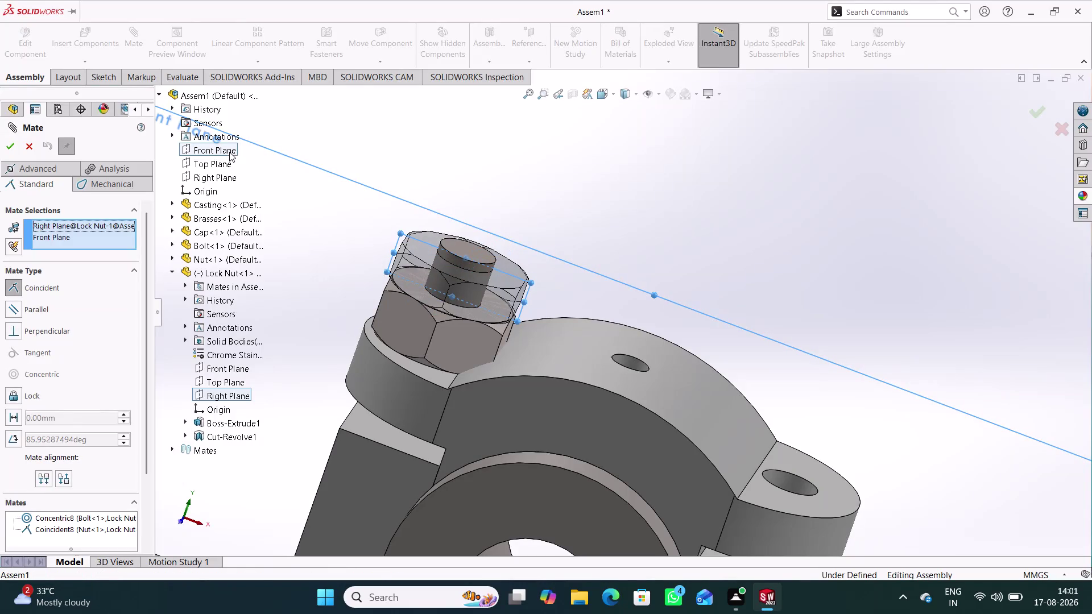
Mate the Lock Nut's Right Plane coincident with the assembly Front Plane and close Mate.
click(215, 138)
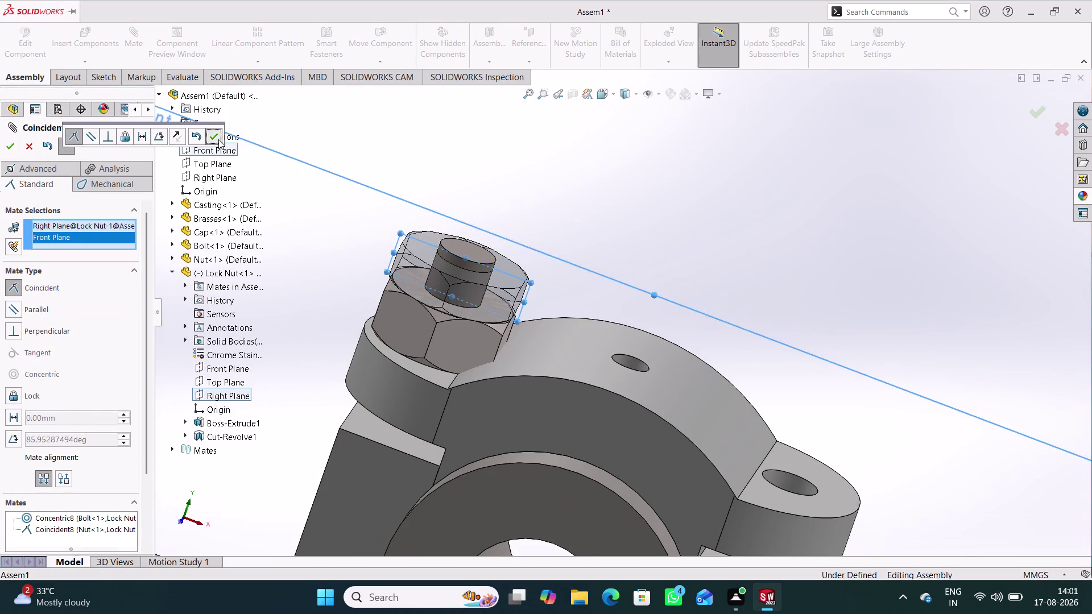
click(338, 246)
middle_drag(324, 269, 374, 223)
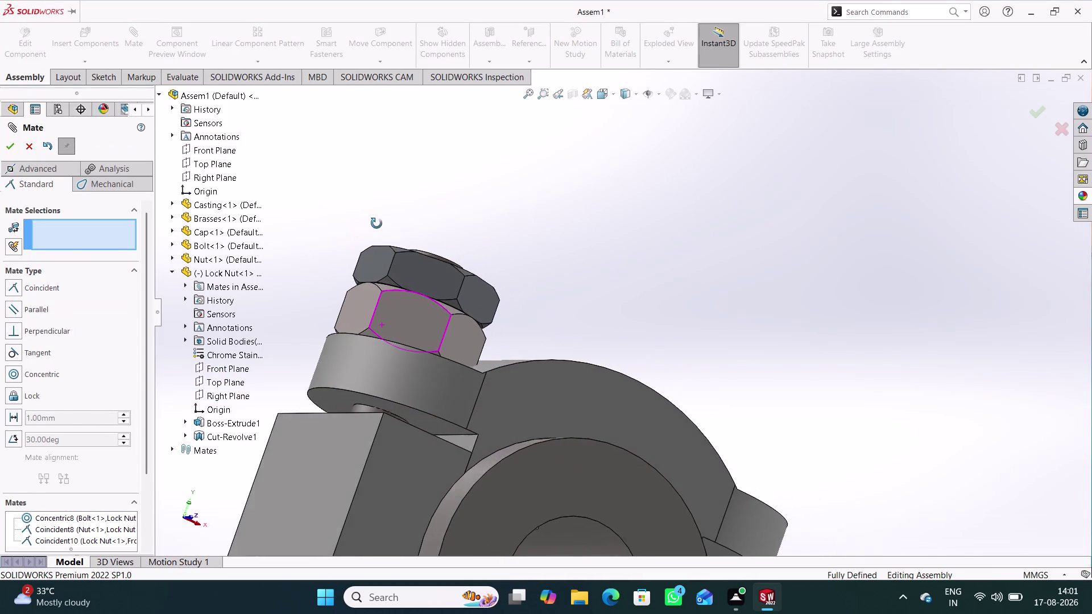
middle_drag(374, 223, 313, 279)
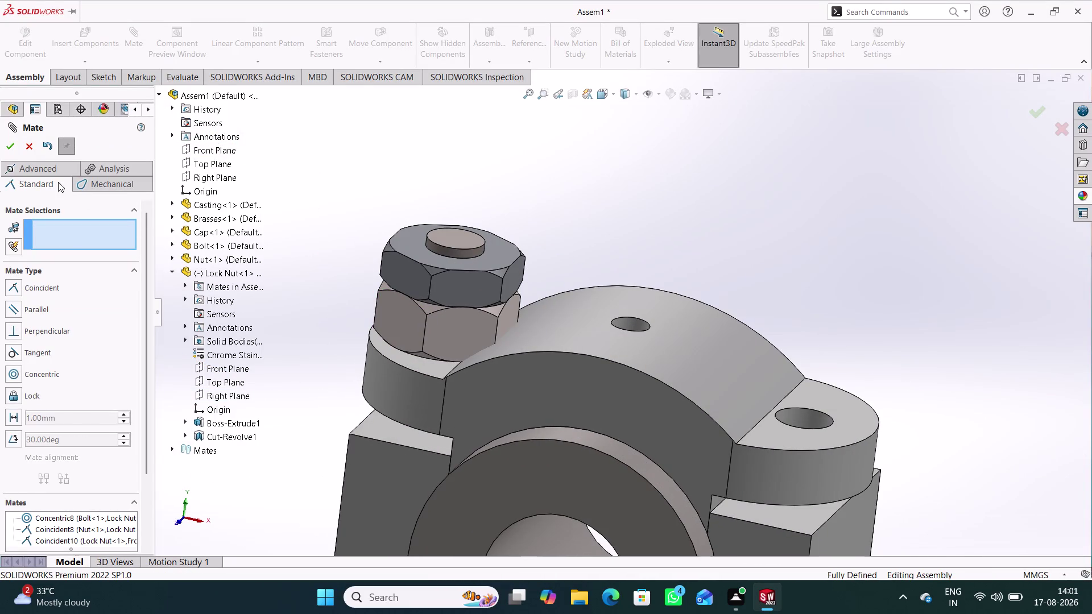
click(27, 149)
click(248, 305)
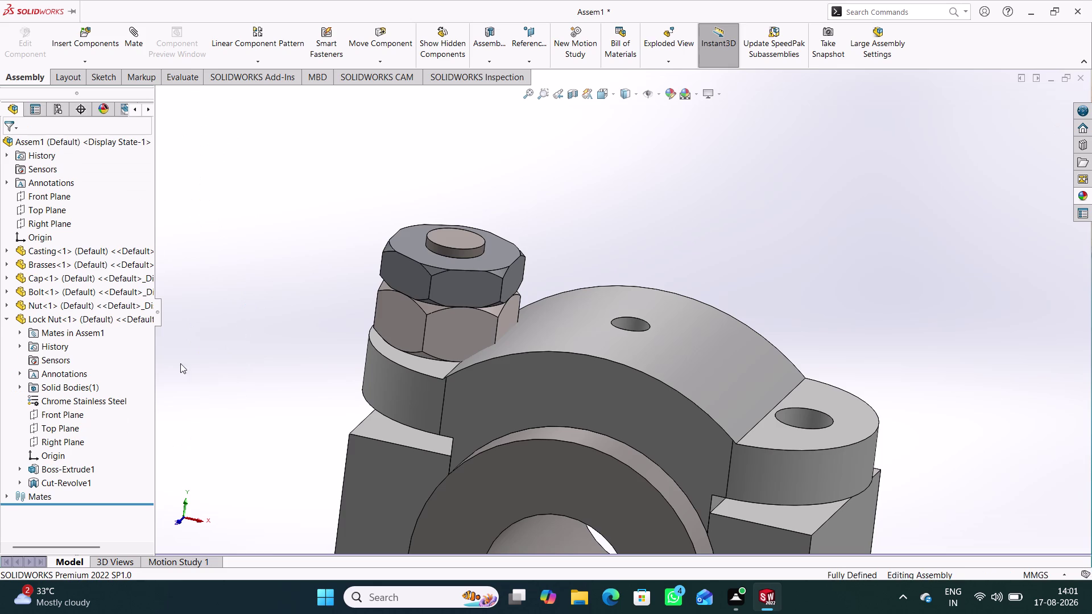
Collapse the Lock Nut component's contents in the design tree.
click(1, 314)
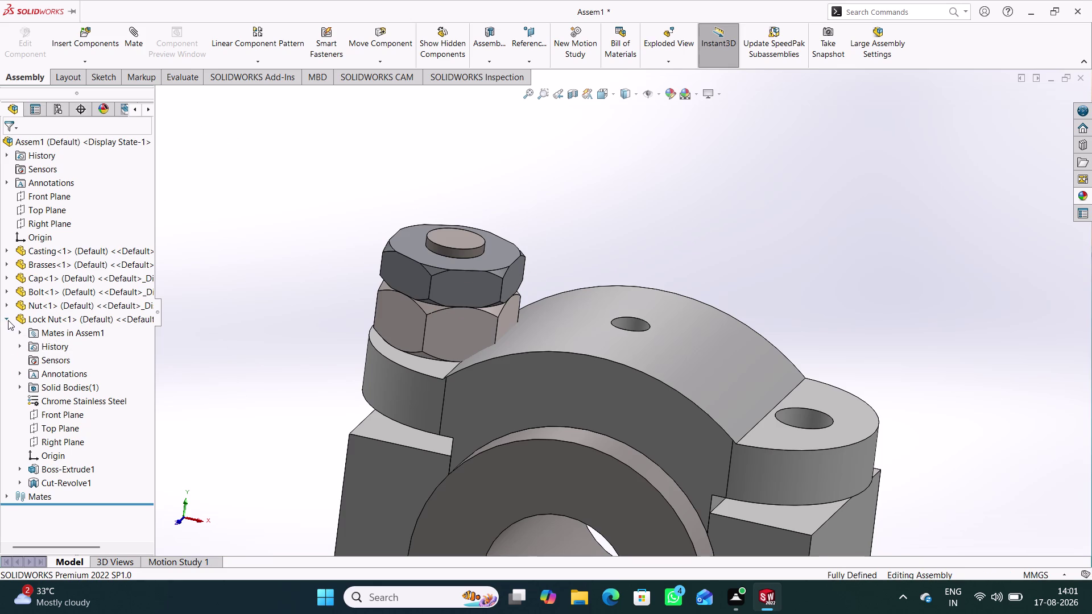
click(8, 320)
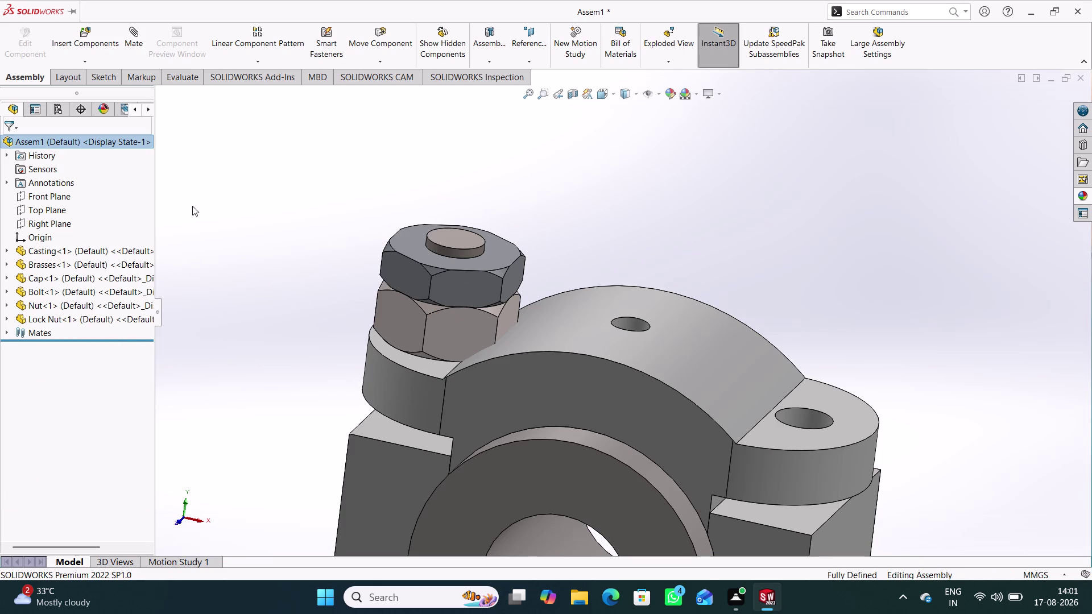
click(315, 133)
scroll(up, 3)
scroll(up, 3)
scroll(down, 3)
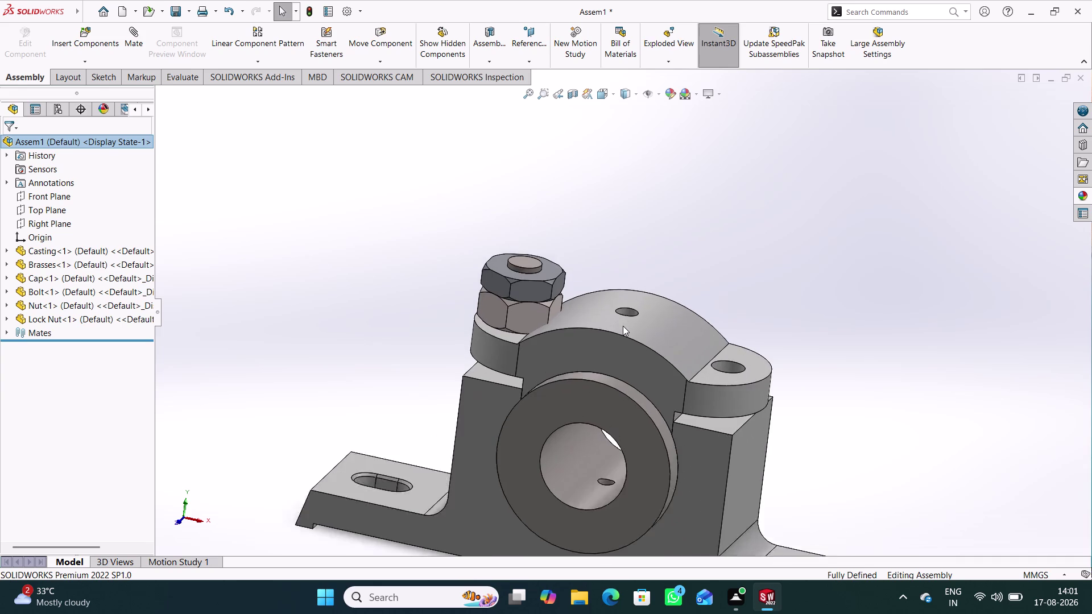
scroll(down, 3)
Briefly start and exit Move Component, then launch Mirror Components.
click(383, 33)
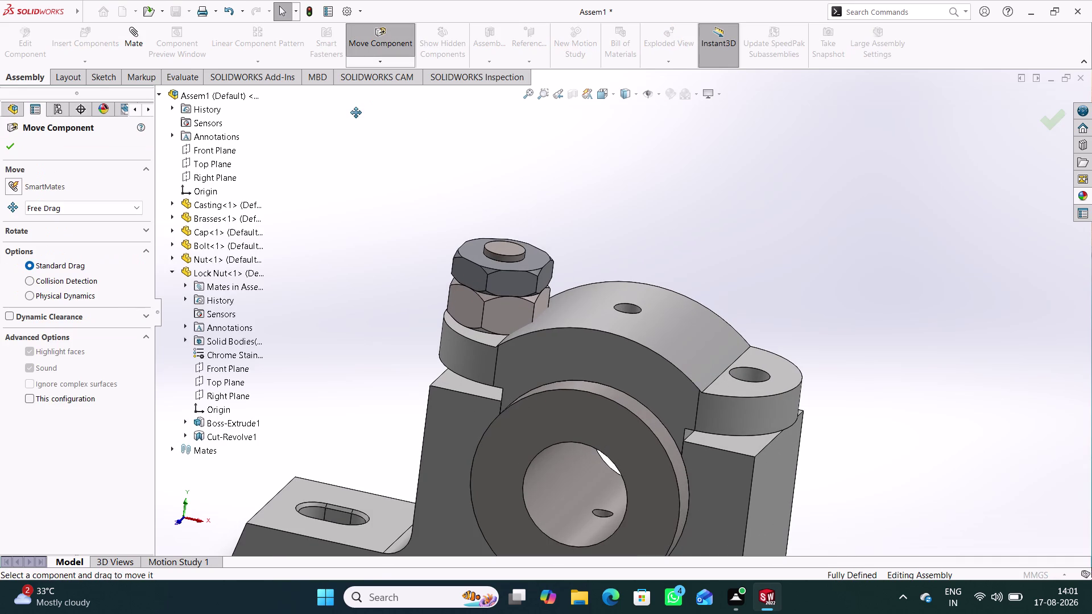
click(12, 149)
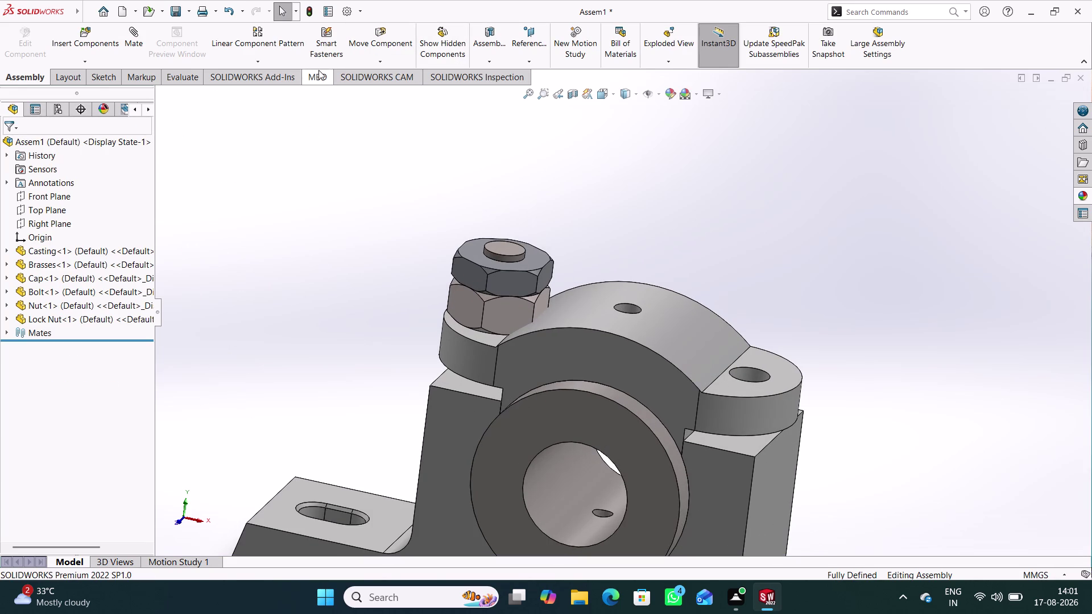
click(268, 63)
click(251, 162)
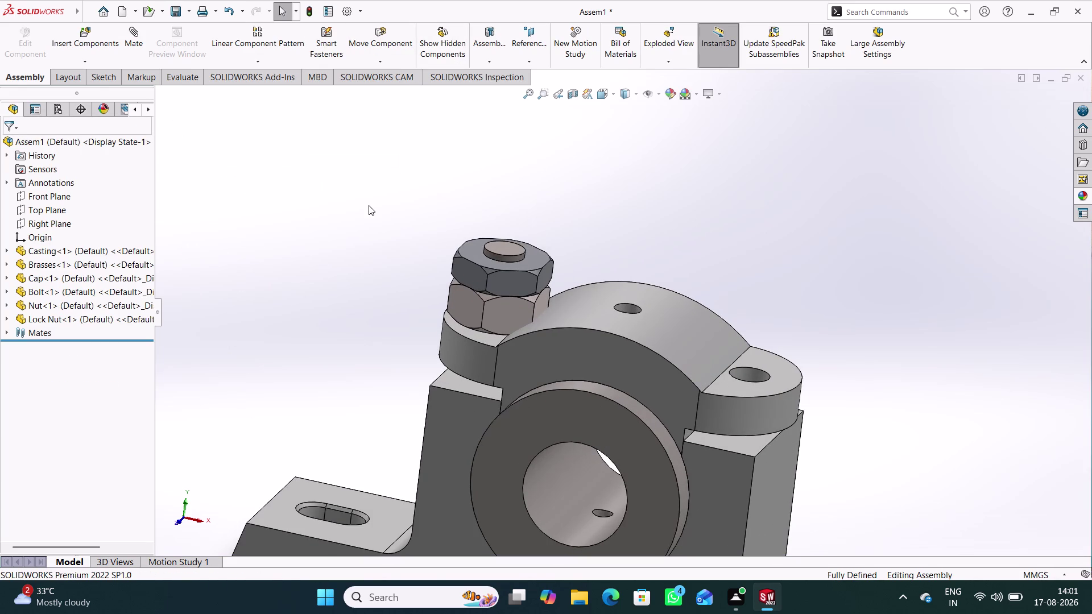
scroll(up, 3)
scroll(down, 3)
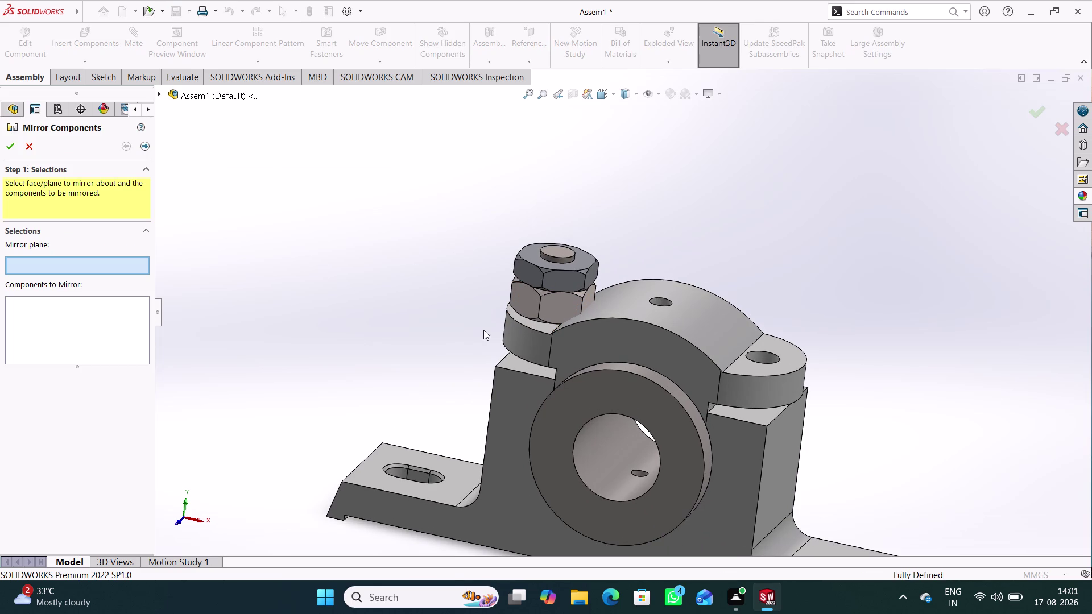
Mirror the Lock Nut, Nut and Bolt about the assembly Right Plane.
click(156, 91)
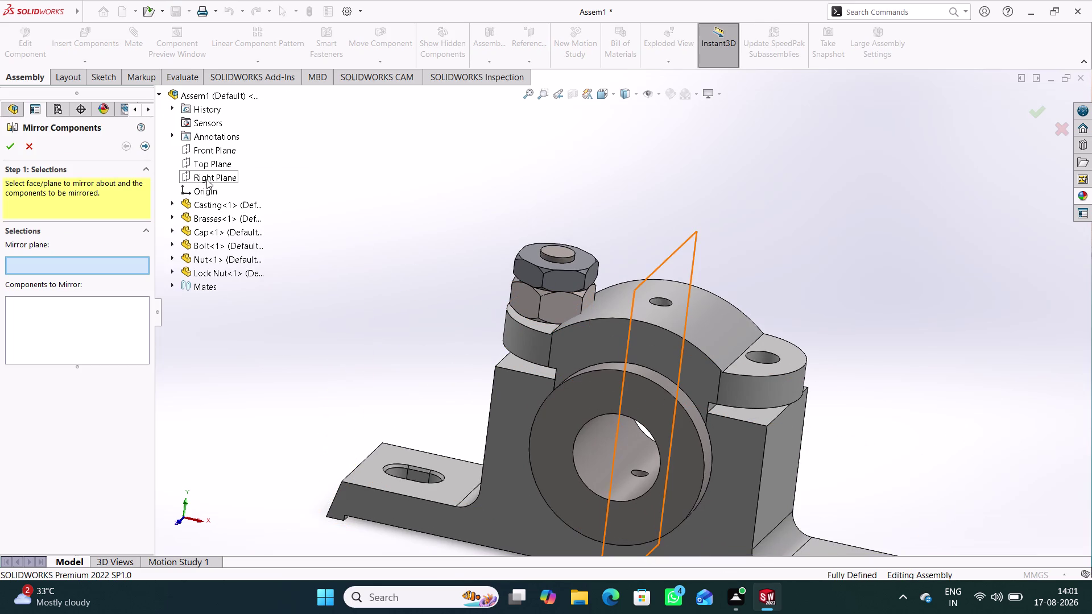
click(207, 177)
click(65, 350)
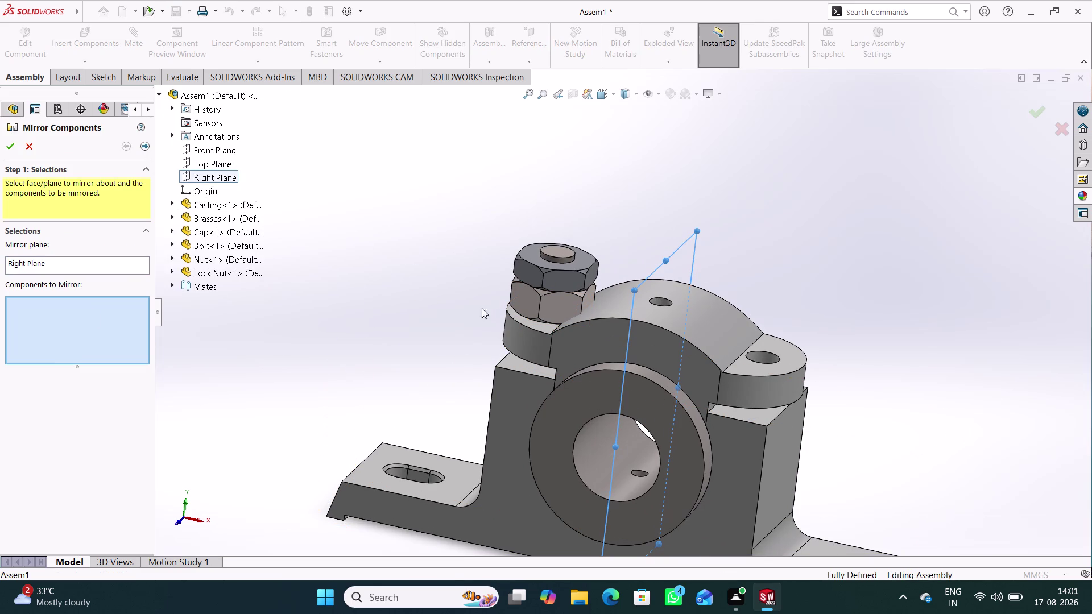
click(556, 278)
click(545, 305)
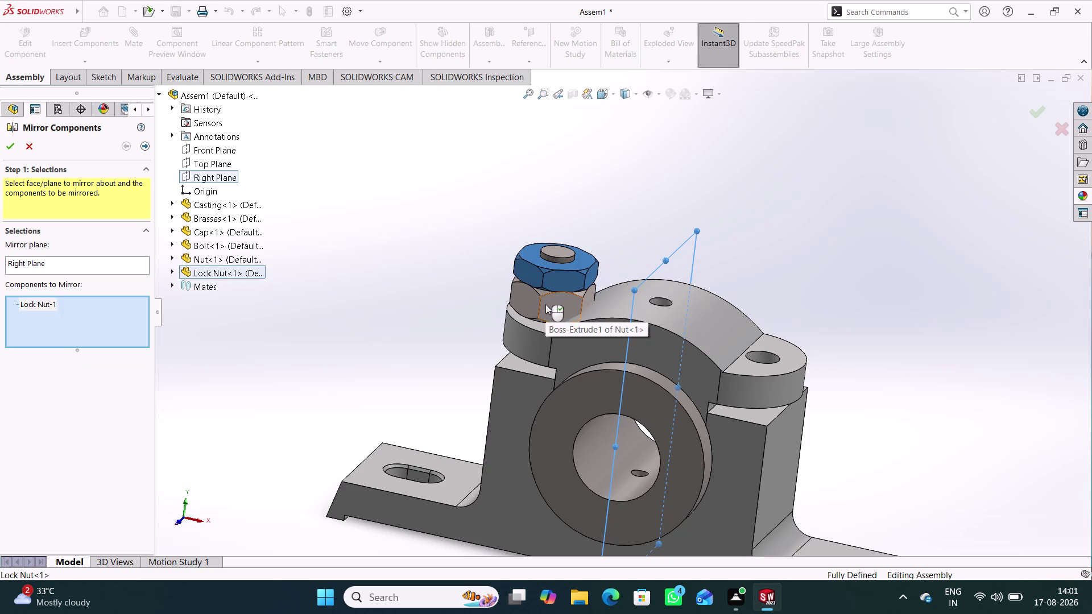
click(559, 254)
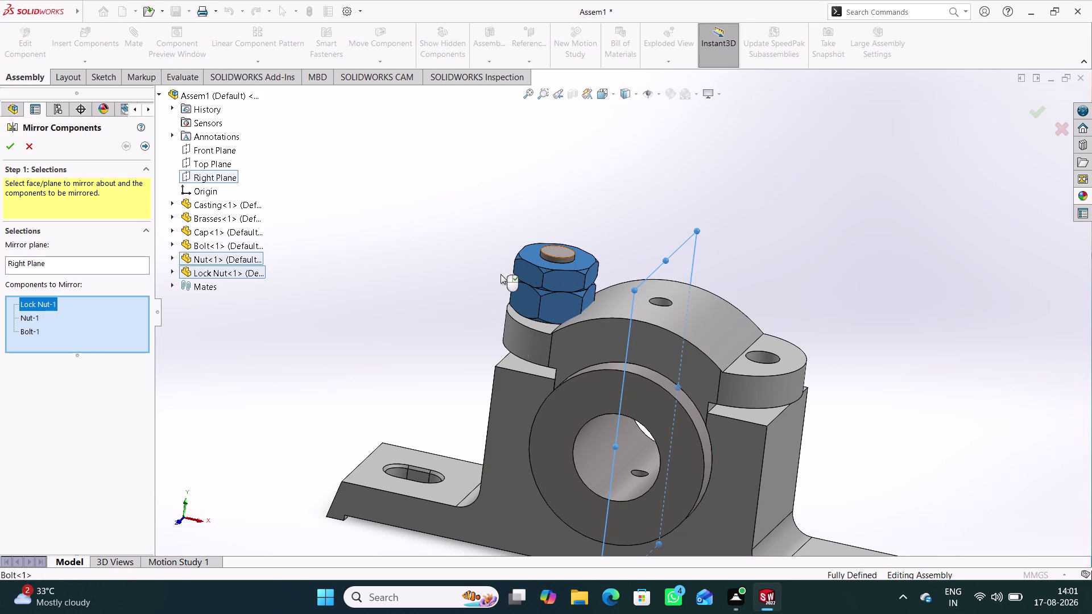
middle_drag(390, 306, 424, 300)
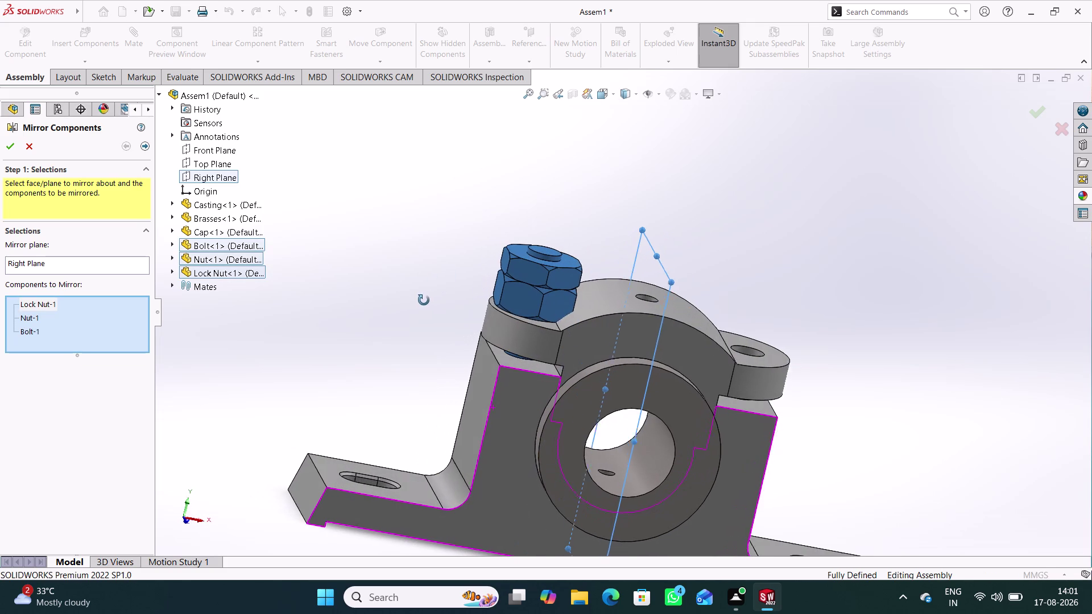
middle_drag(425, 300, 423, 300)
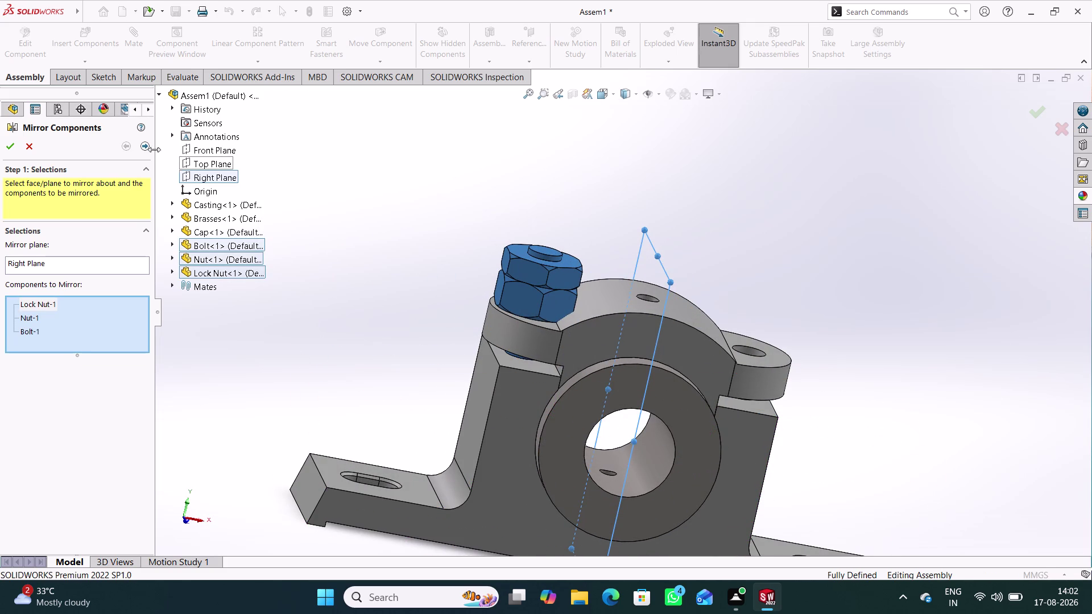
click(146, 147)
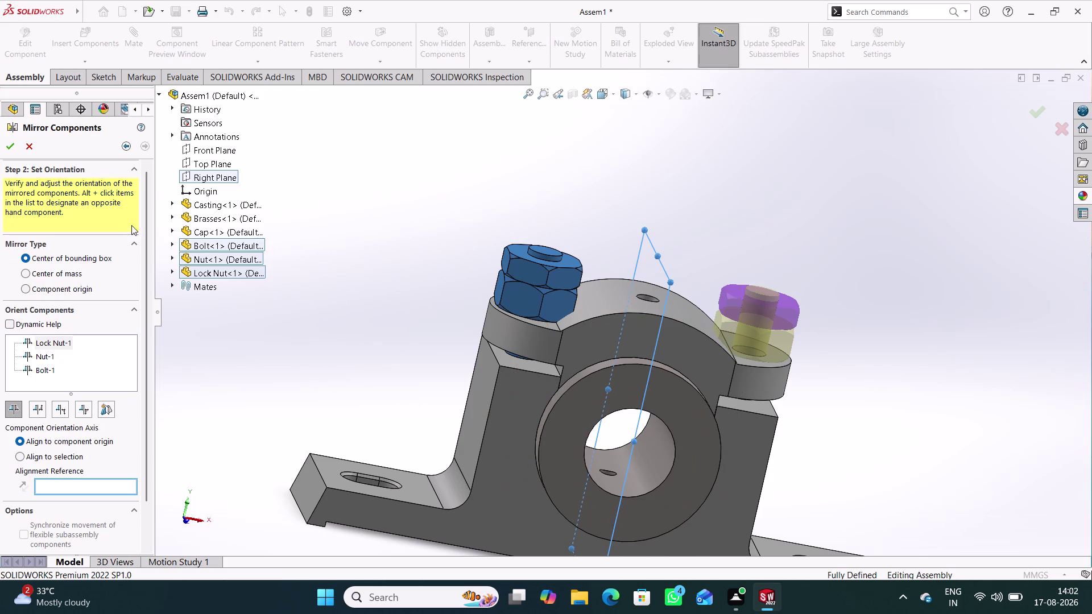
click(5, 145)
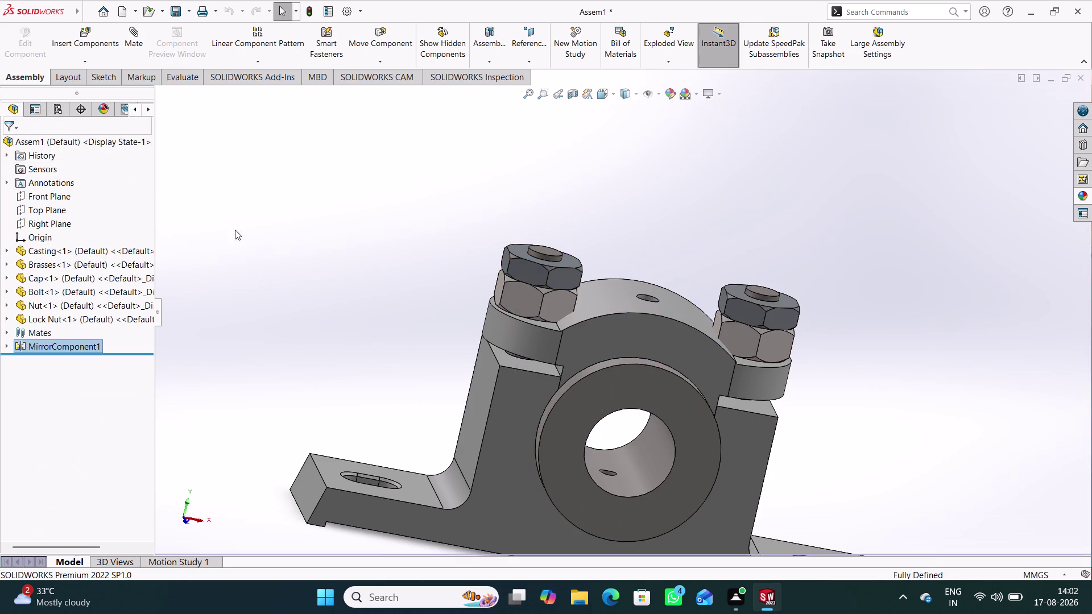
middle_drag(345, 286, 442, 141)
scroll(down, 3)
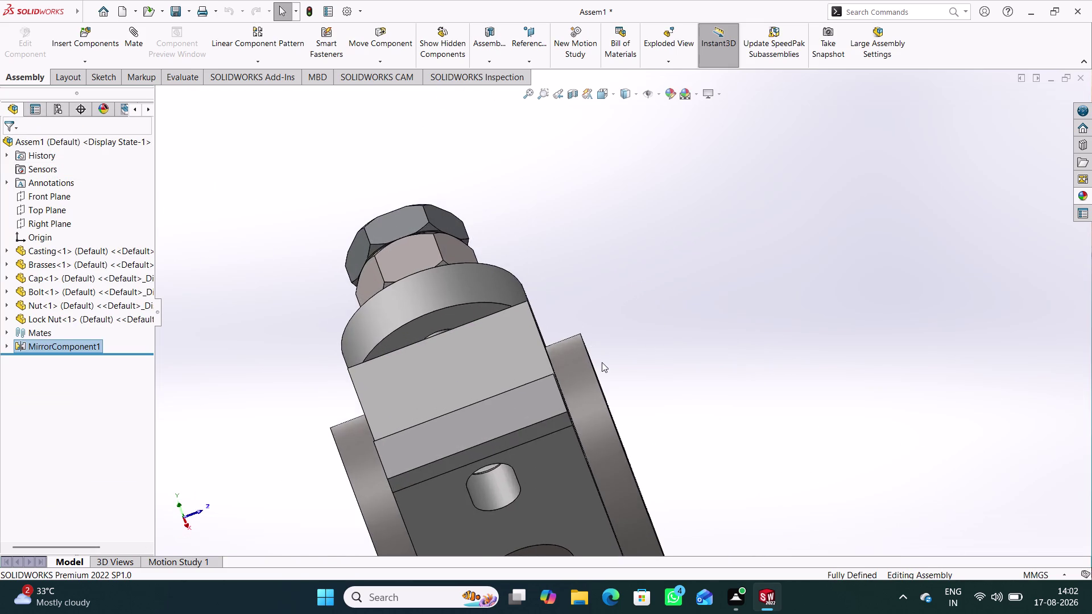
scroll(up, 3)
middle_drag(726, 387, 529, 412)
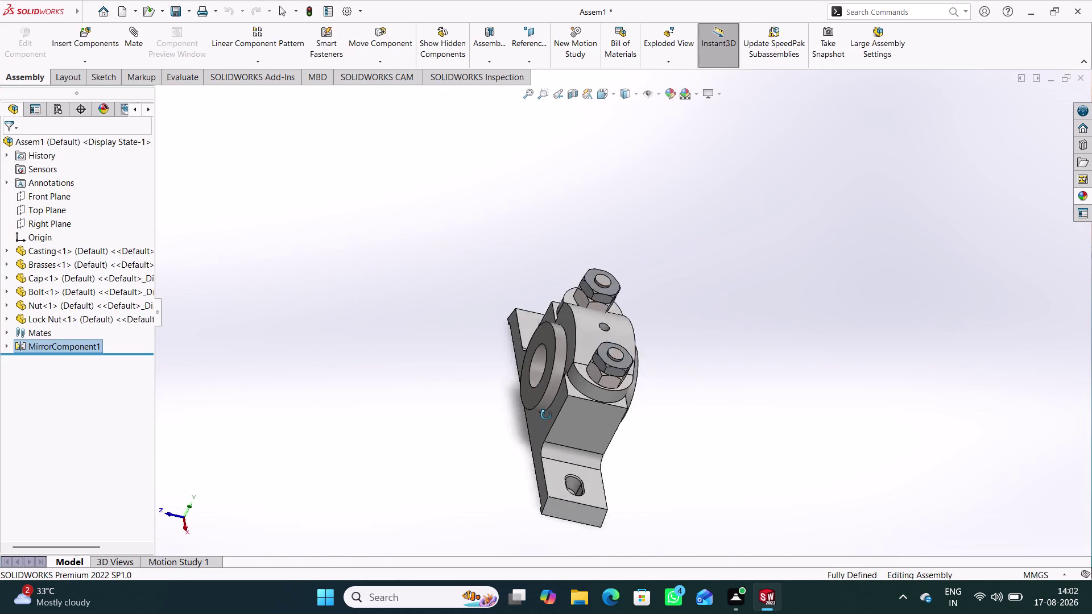
middle_drag(529, 412, 607, 467)
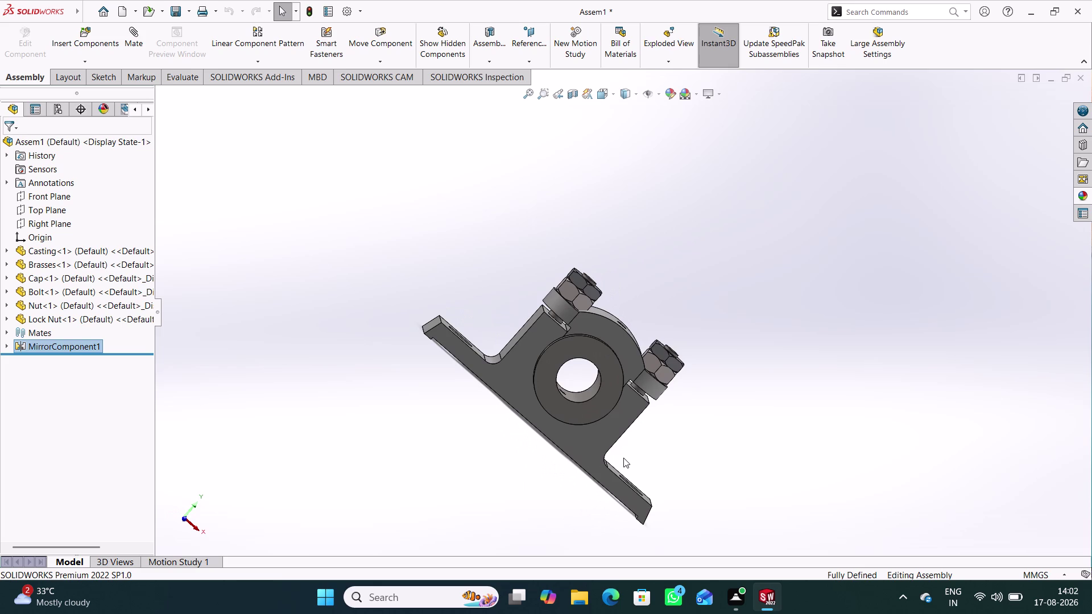
key(ctrl+7)
click(771, 234)
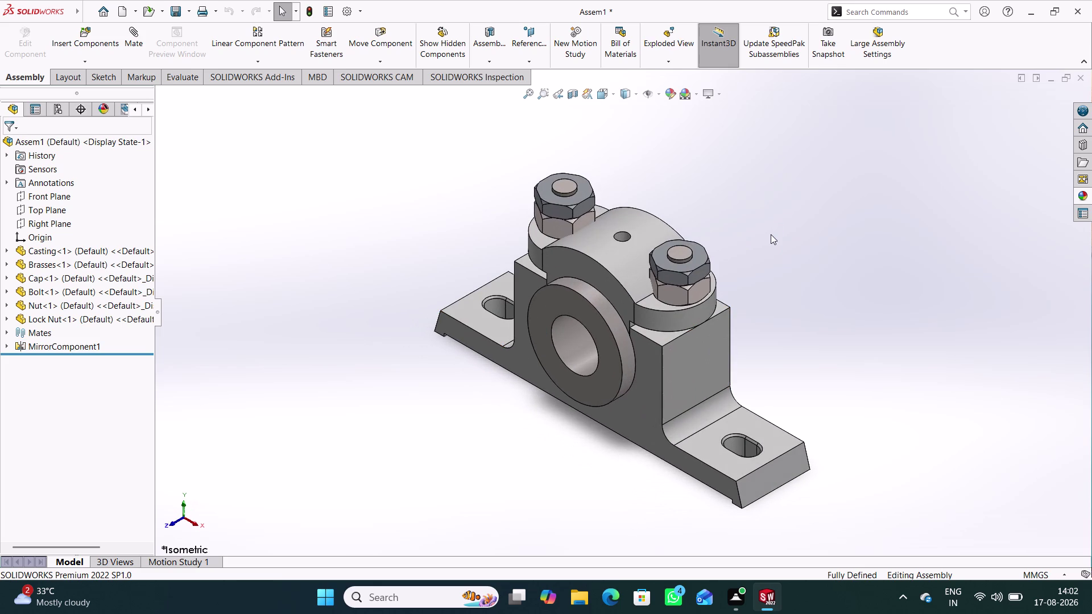
scroll(down, 3)
scroll(down, 3)
scroll(up, 3)
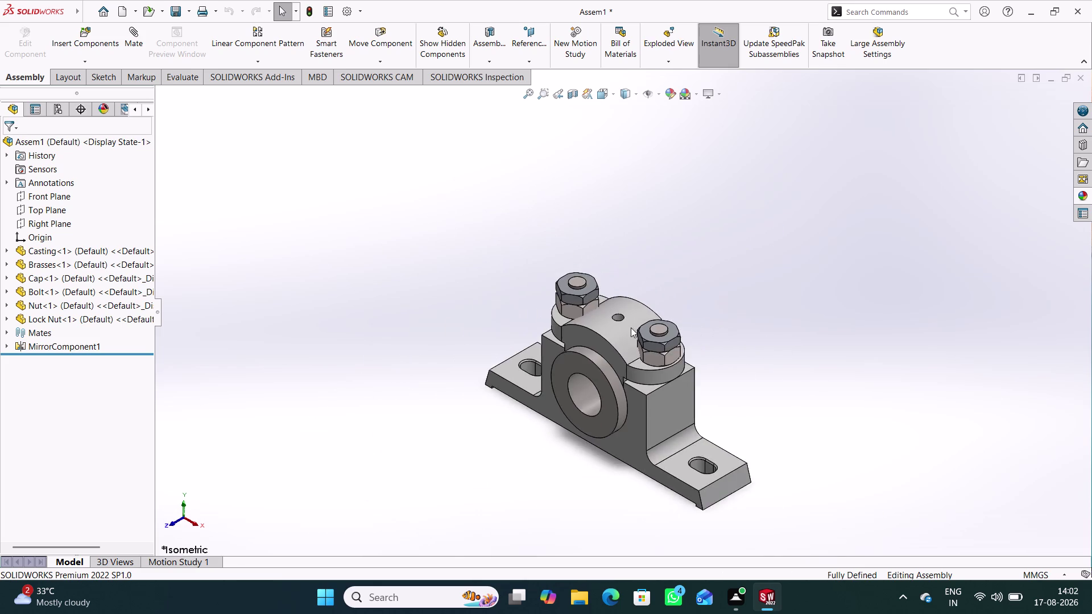
scroll(up, 3)
scroll(down, 3)
scroll(down, 3)
scroll(up, 3)
scroll(down, 3)
scroll(up, 3)
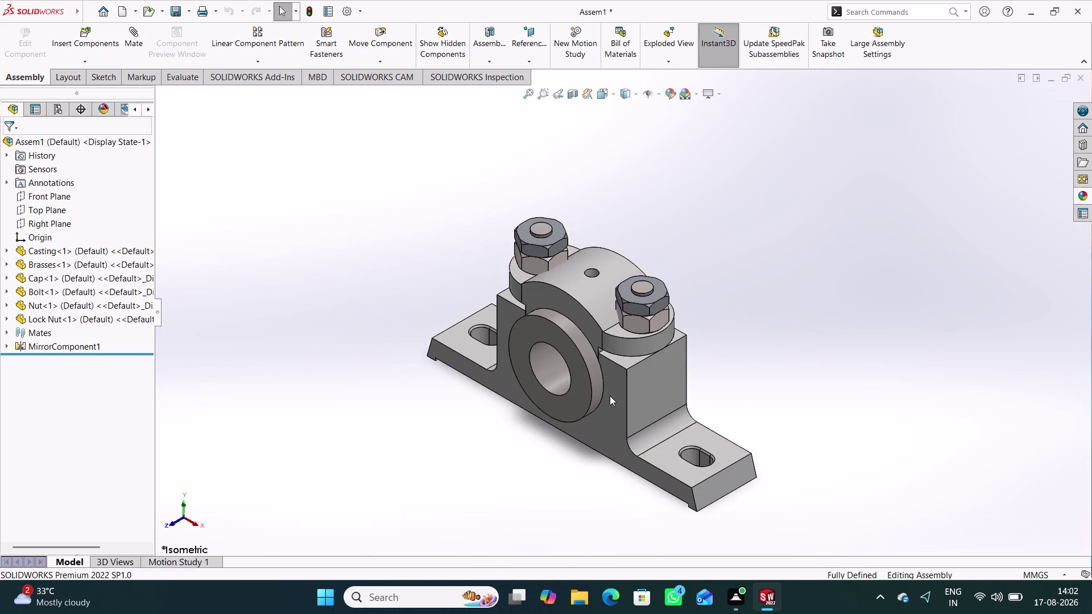
scroll(up, 3)
scroll(down, 3)
scroll(up, 3)
scroll(down, 3)
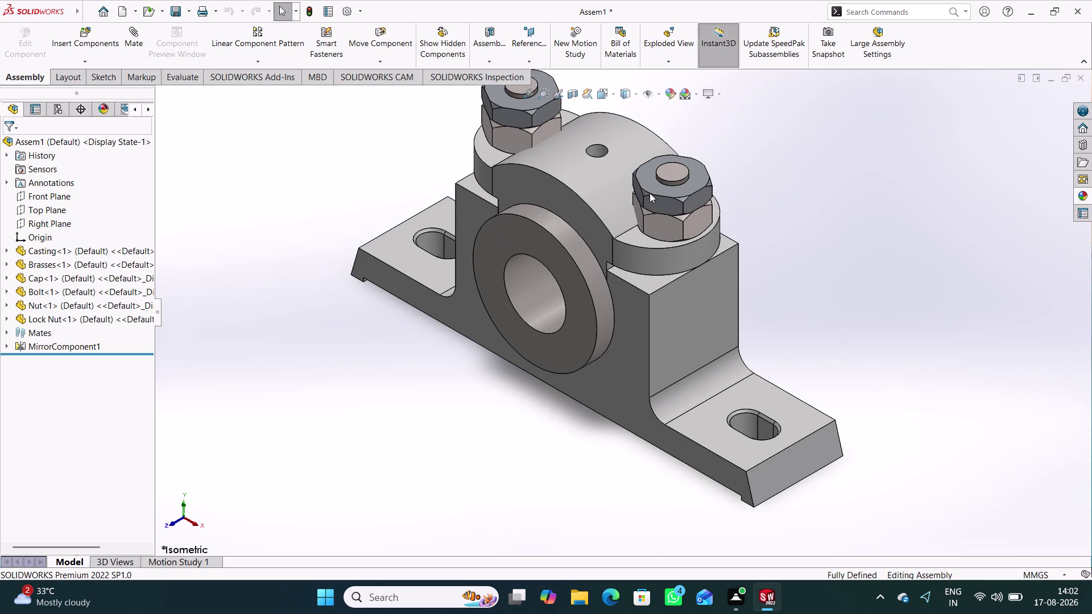
middle_drag(644, 171, 644, 183)
scroll(up, 3)
middle_drag(564, 239, 584, 284)
right_drag(563, 239, 584, 284)
middle_drag(730, 180, 730, 182)
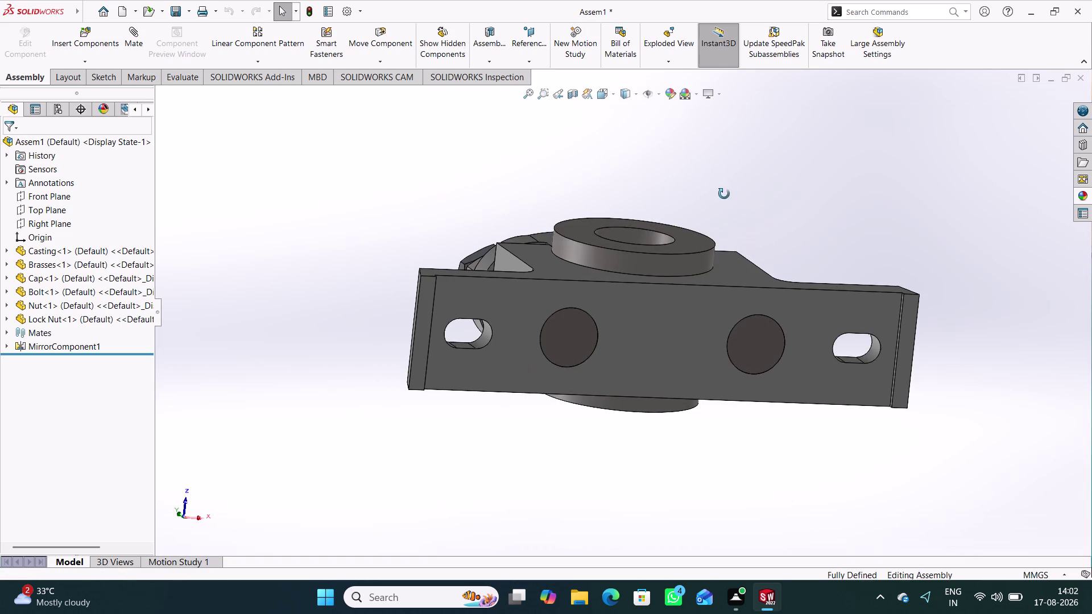
middle_drag(730, 181, 655, 298)
scroll(up, 3)
scroll(down, 3)
middle_drag(692, 280, 650, 352)
scroll(down, 3)
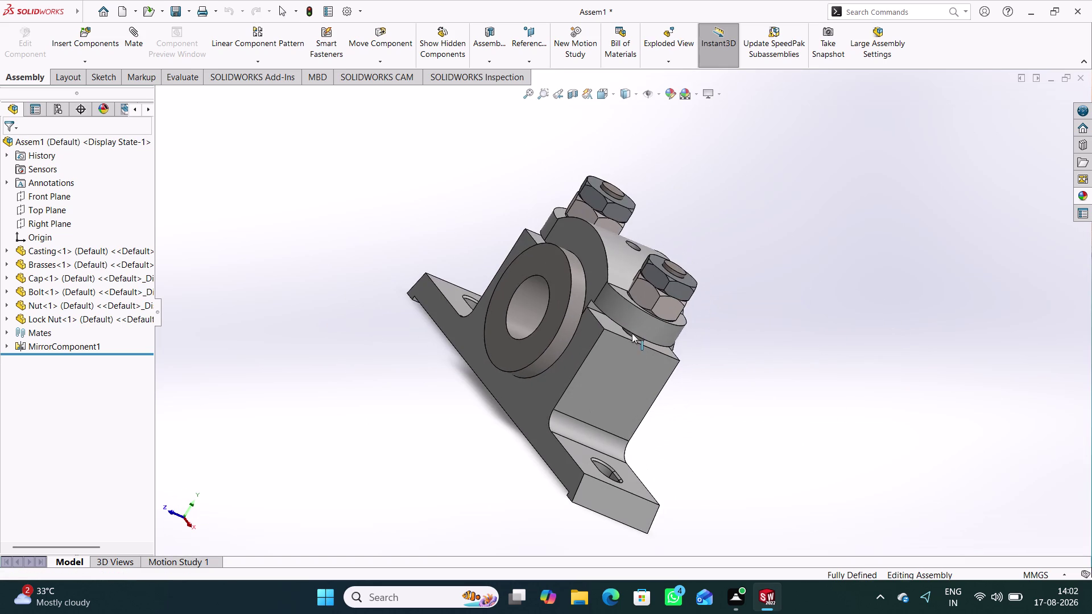
key(ctrl+6)
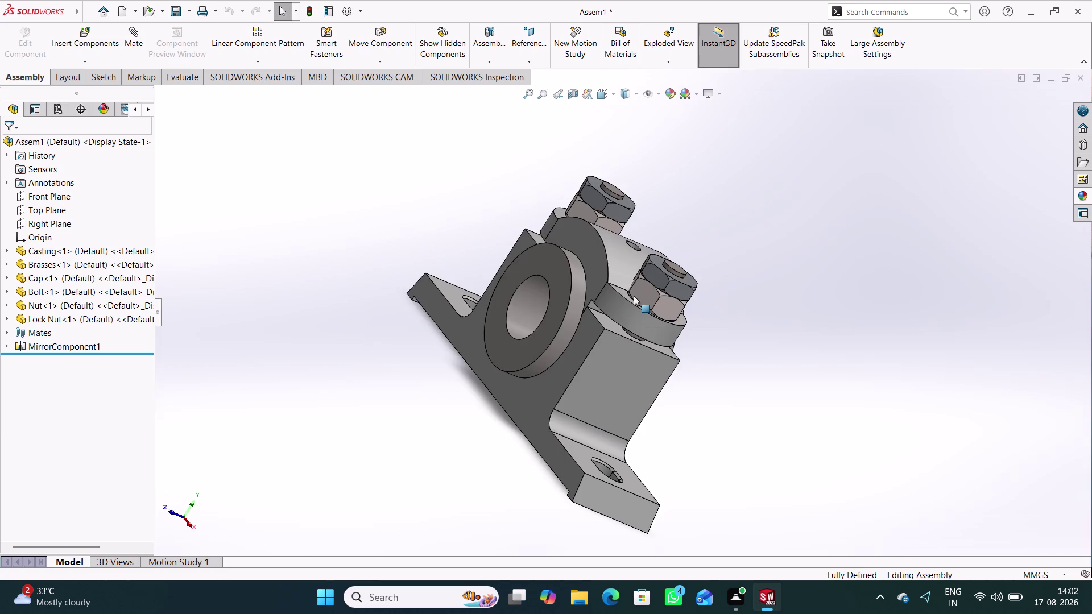
key(ctrl+7)
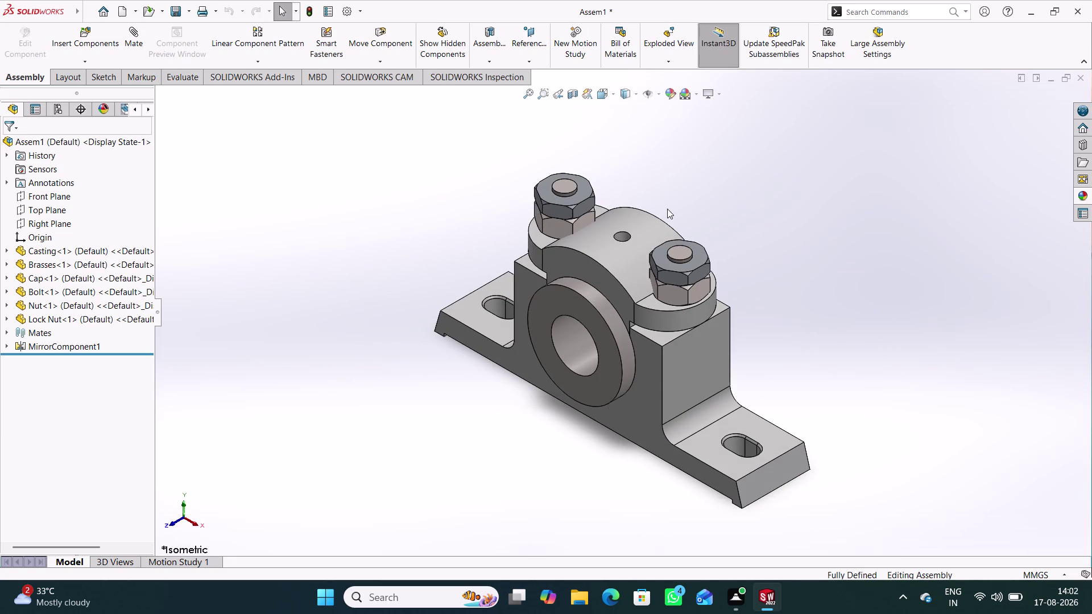
key(ctrl+s)
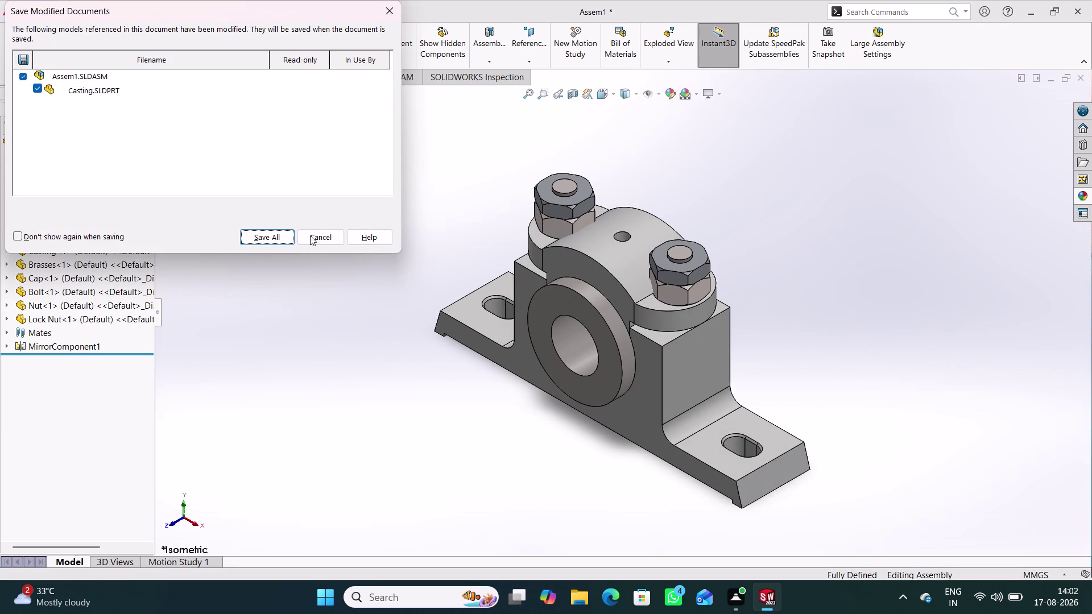
Choose Save All and remove the trailing number from the Assem1 file name.
click(279, 236)
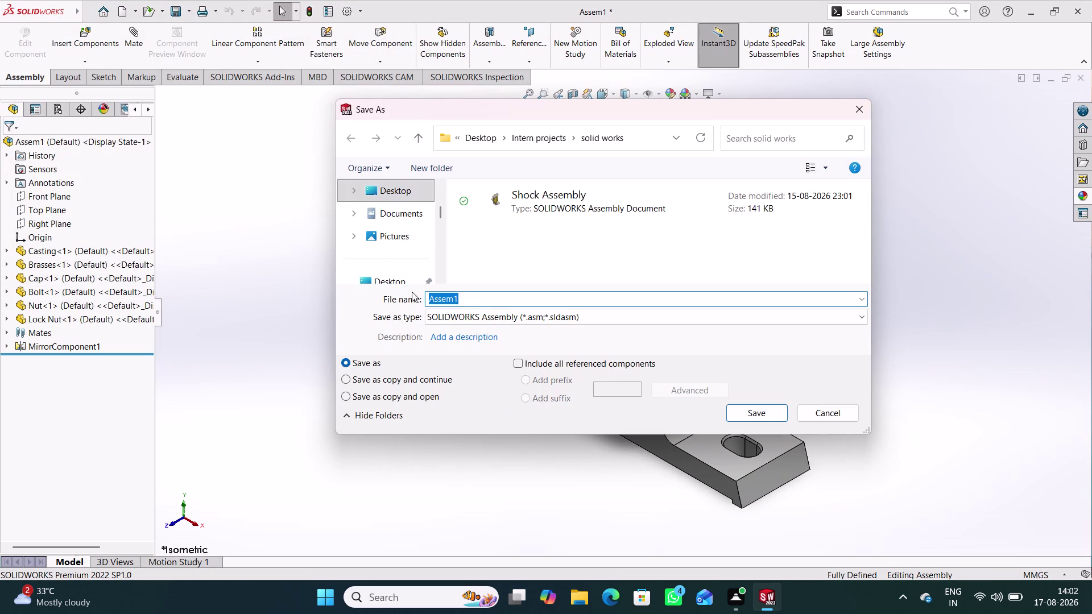
click(486, 302)
key(BackSpace)
key(Left)
key(Left)
key(Left)
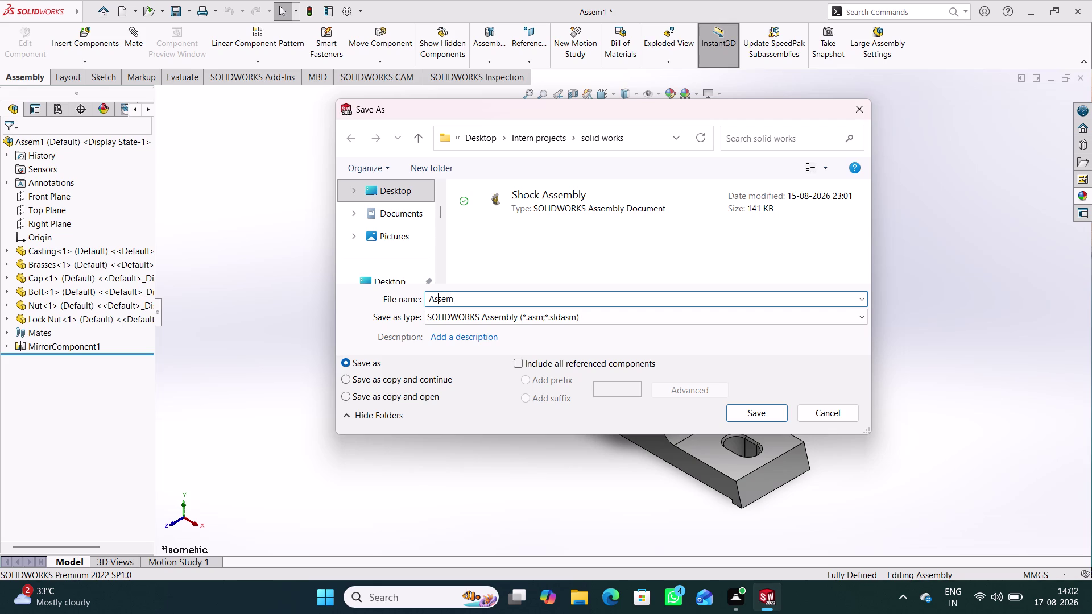
key(Left)
key(Left)
Insert 'Plummer block ' before Assem and save the assembly.
key(shift+p)
key(l)
text(umm)
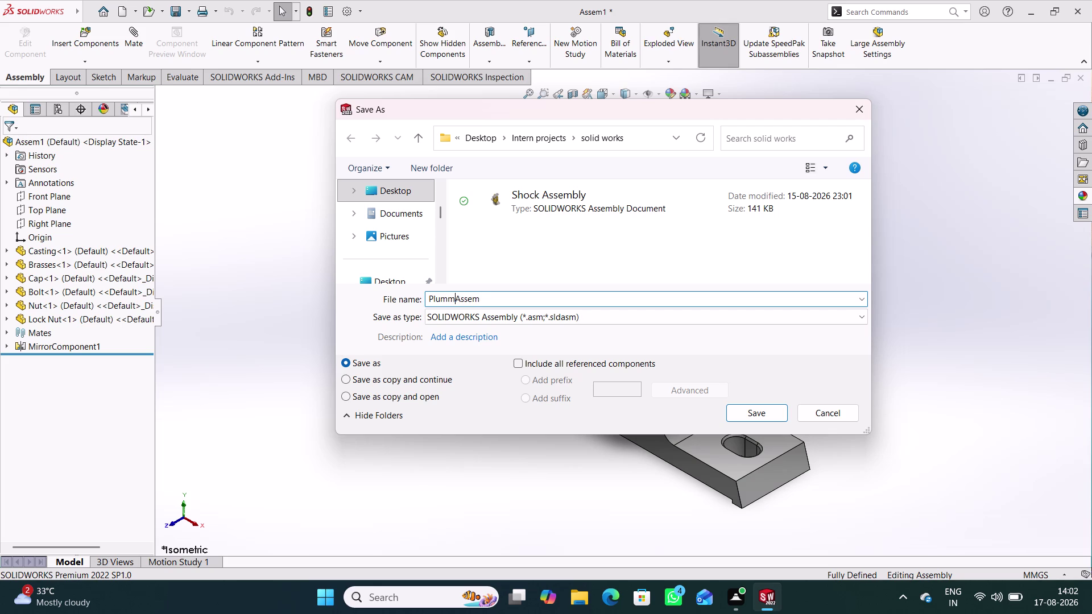
text(er)
key(space)
text(b)
text(lock)
key(space)
click(746, 407)
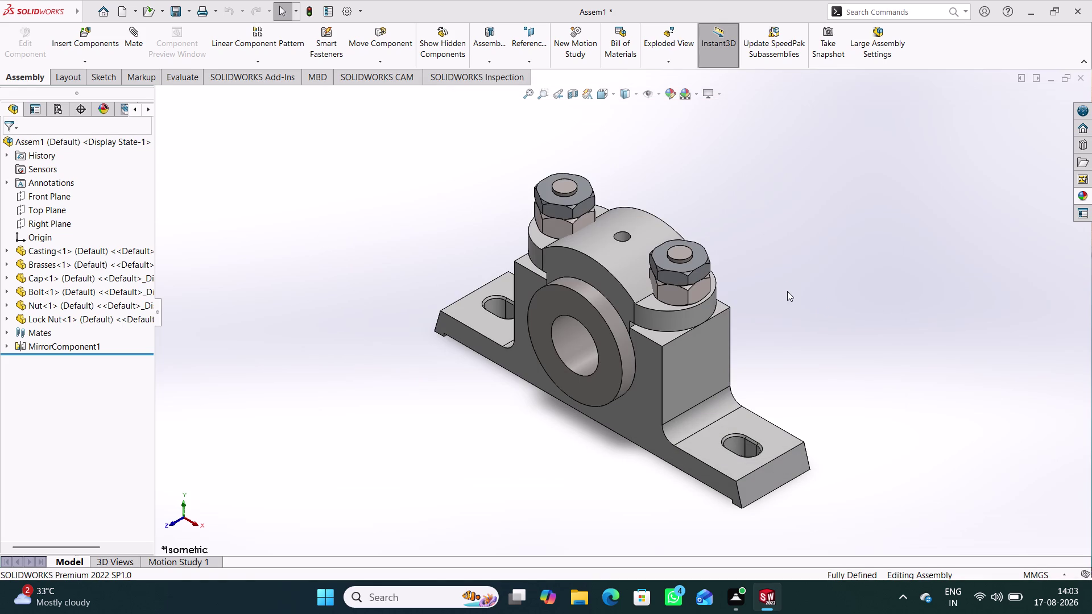
Create a new Drawing document via Ctrl+N in the New SOLIDWORKS Document dialog.
key(ctrl+n)
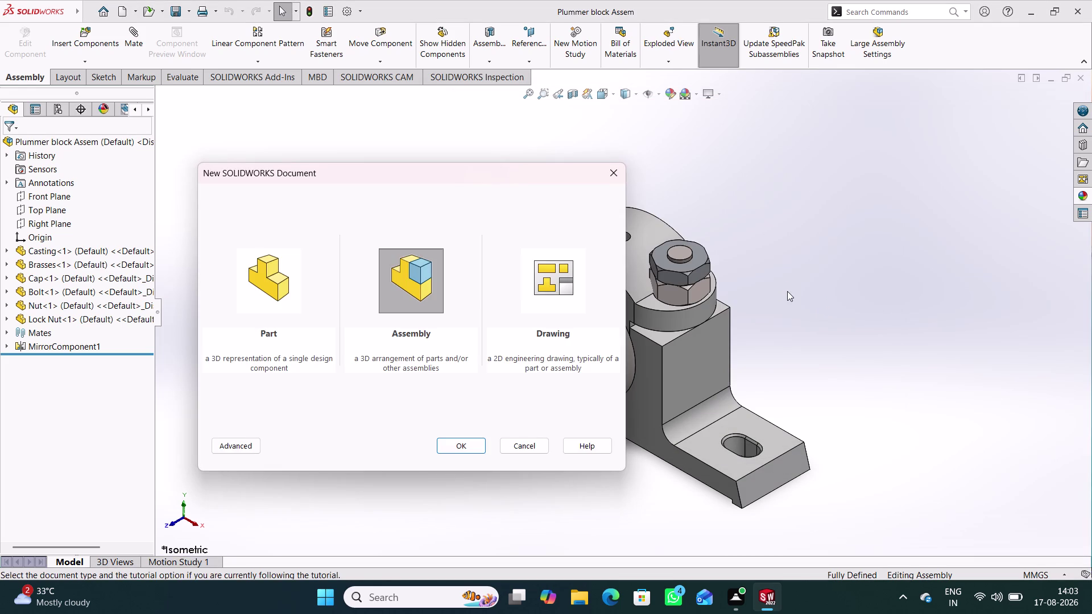
key(Right)
key(Return)
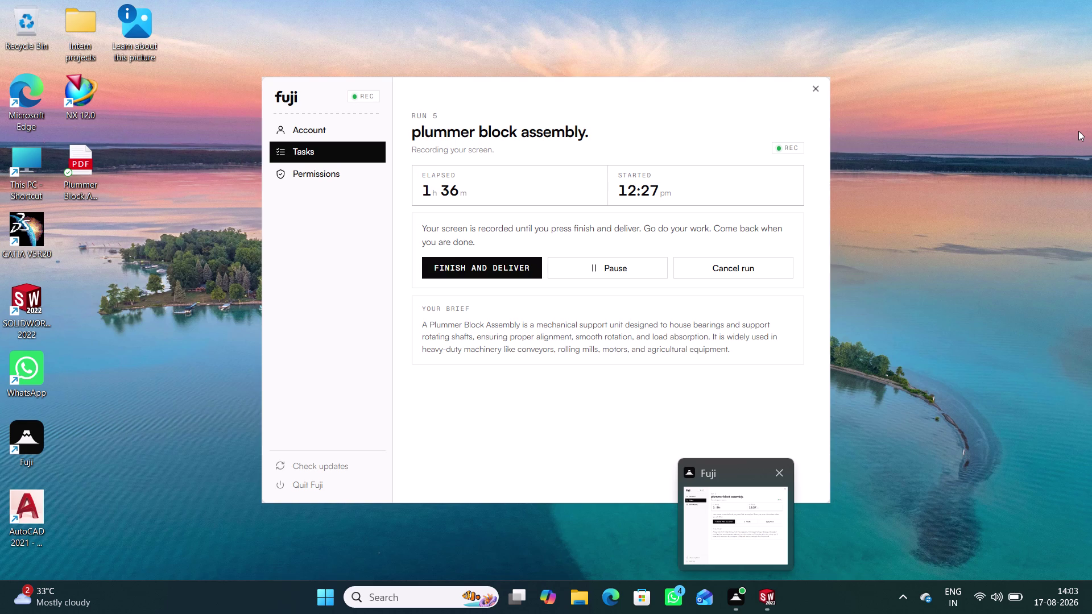
click(951, 250)
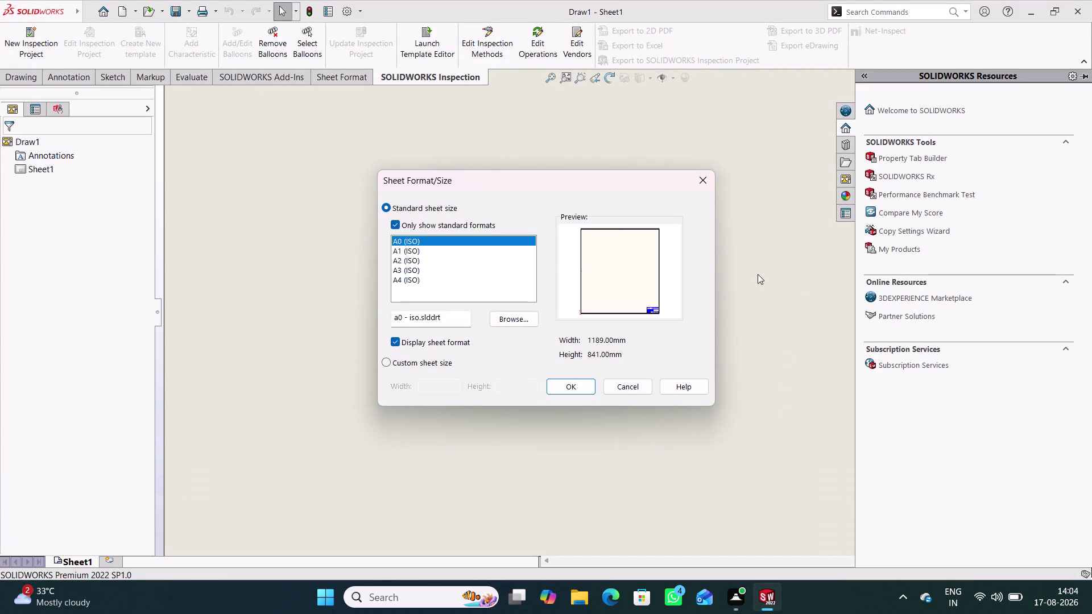
Compare sheet sizes and confirm the A0 (ISO) sheet format.
click(429, 251)
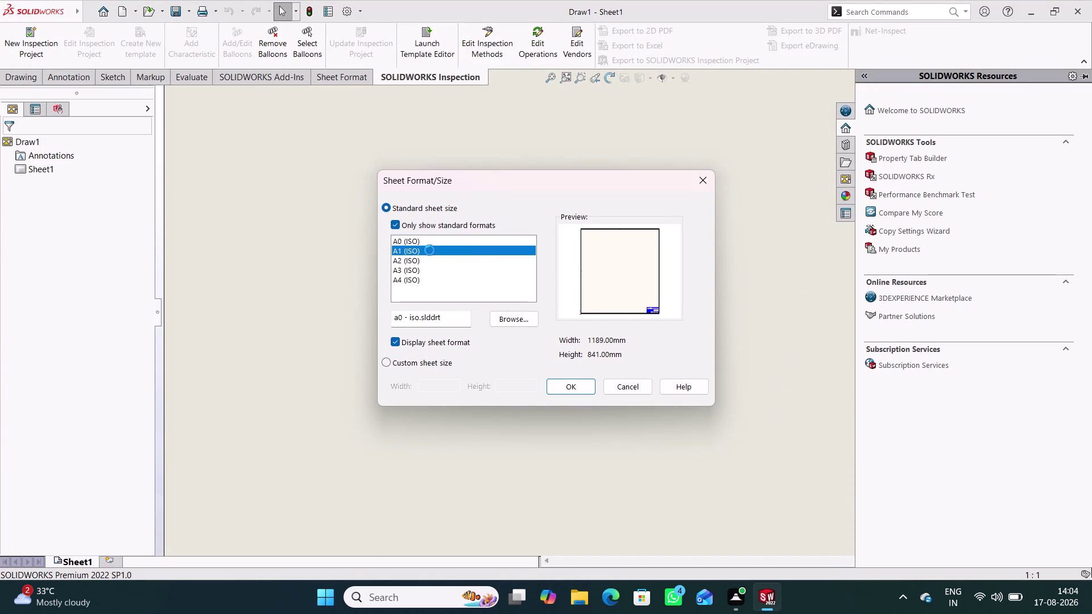
click(432, 258)
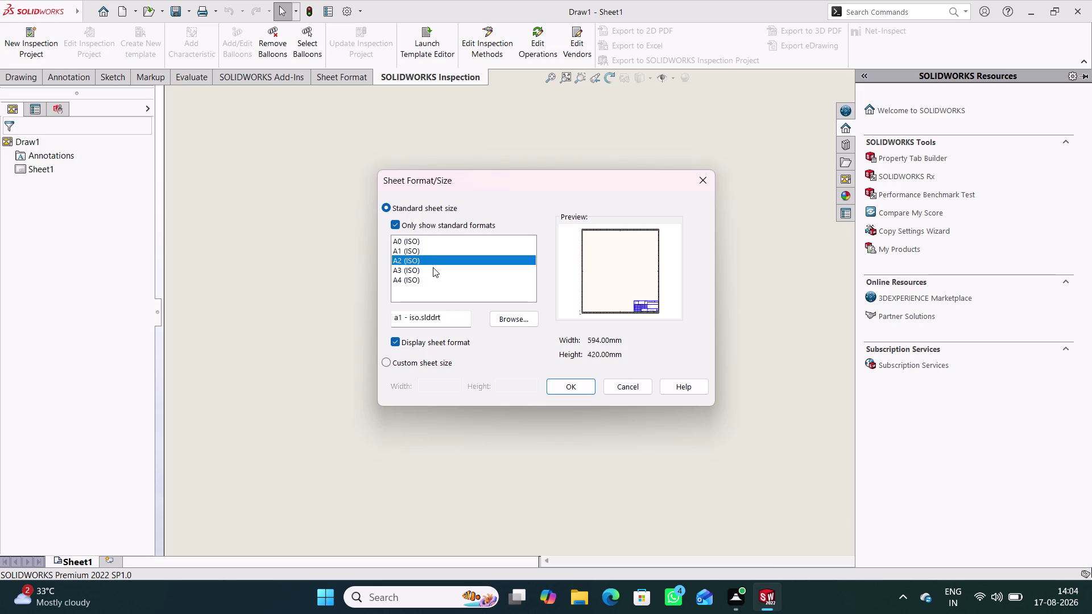
click(433, 268)
click(427, 259)
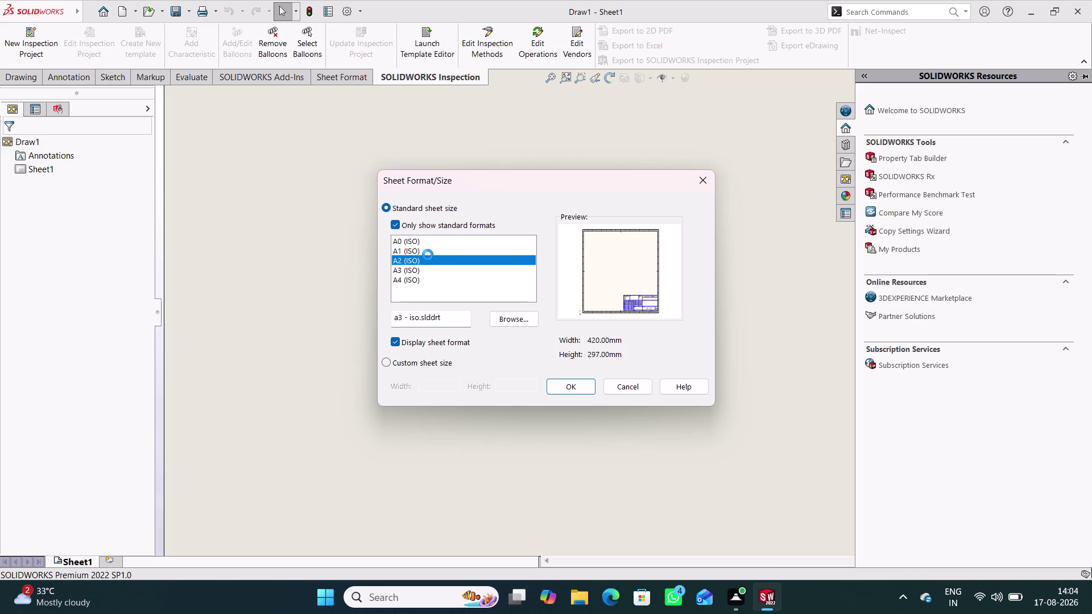
click(428, 253)
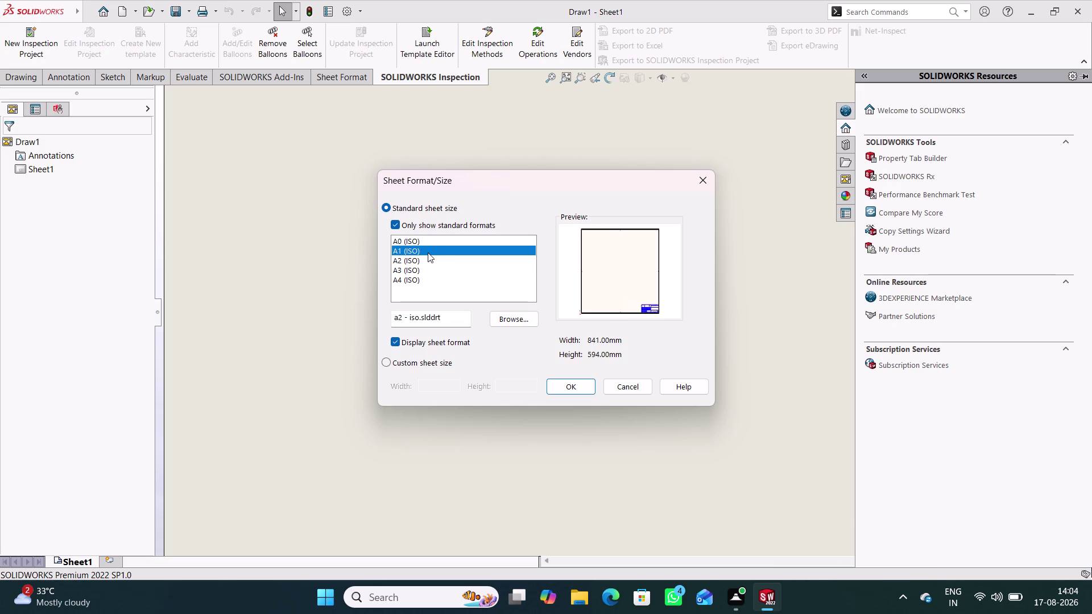
click(429, 239)
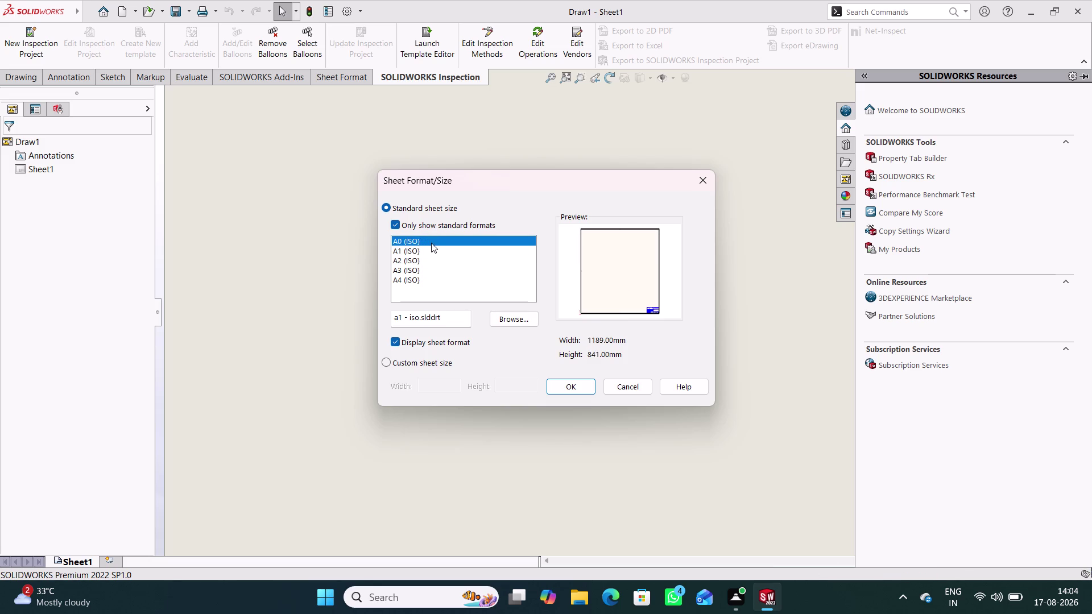
click(574, 386)
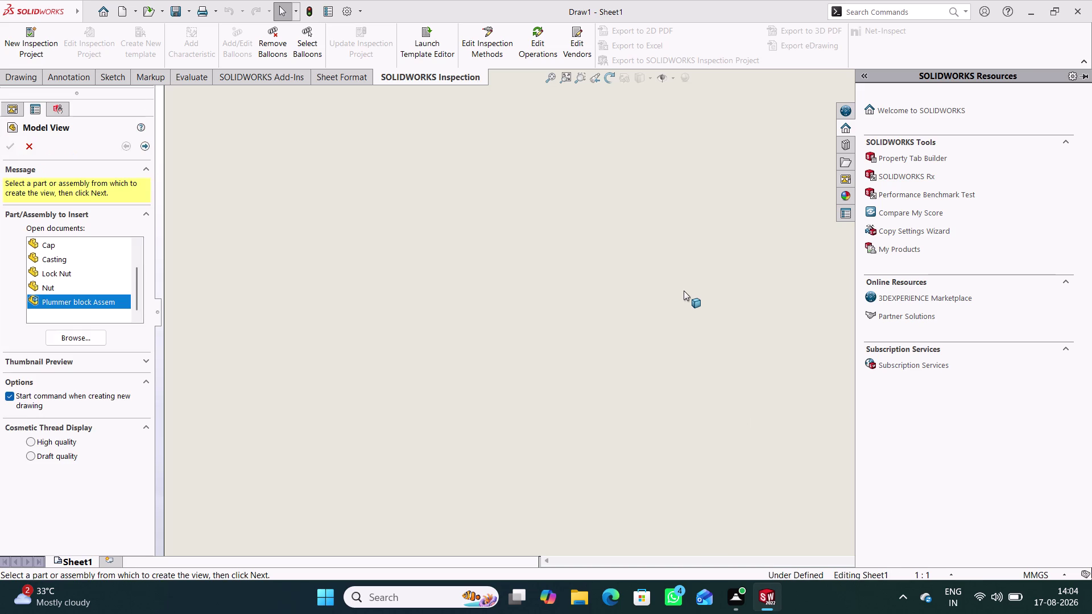
Accept Plummer block Assem in Model View, dismiss the warning, and start saving.
click(697, 289)
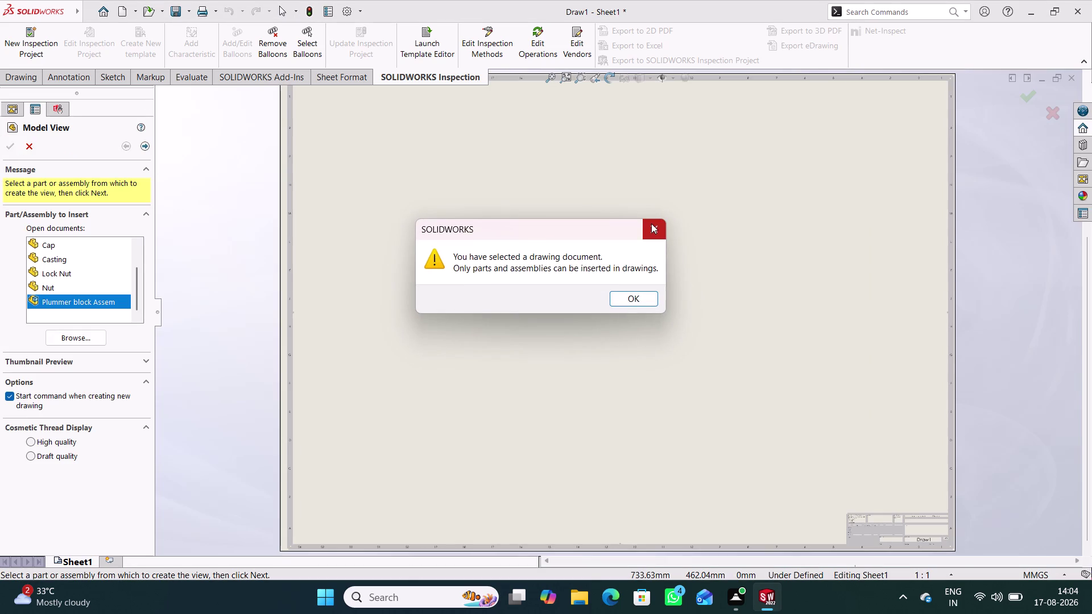
click(651, 223)
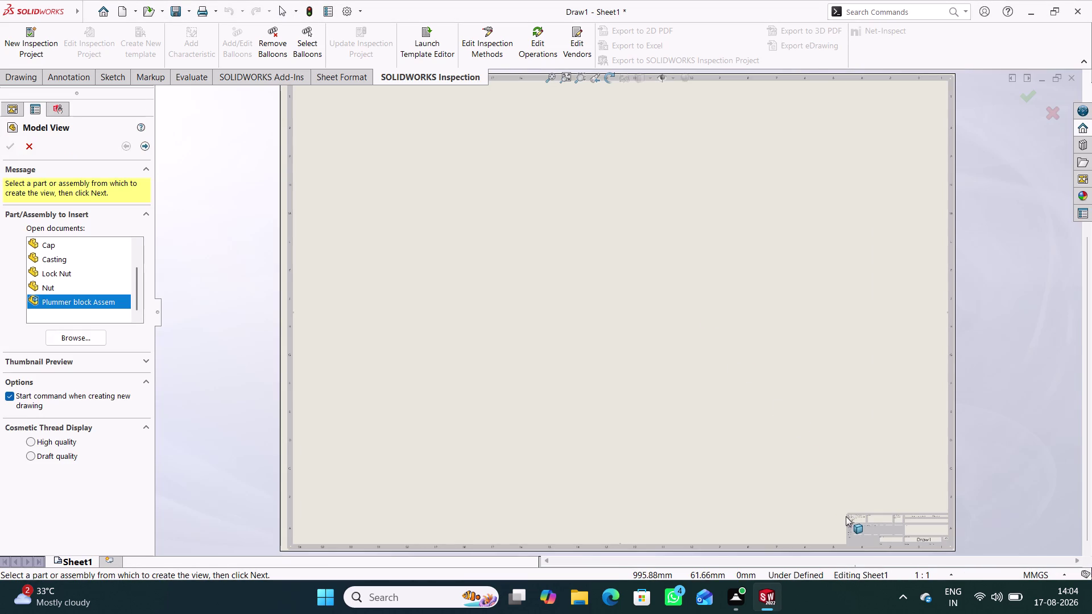
key(ctrl+s)
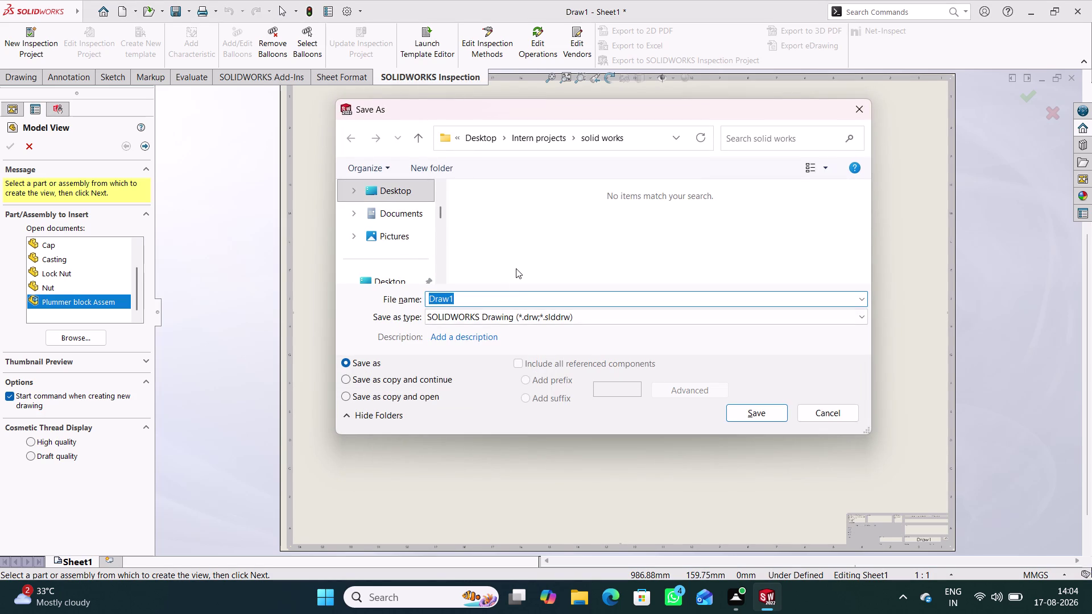
Start the file name 'Plummer ' and take the suggested Plummer block Assem name.
text(Plum)
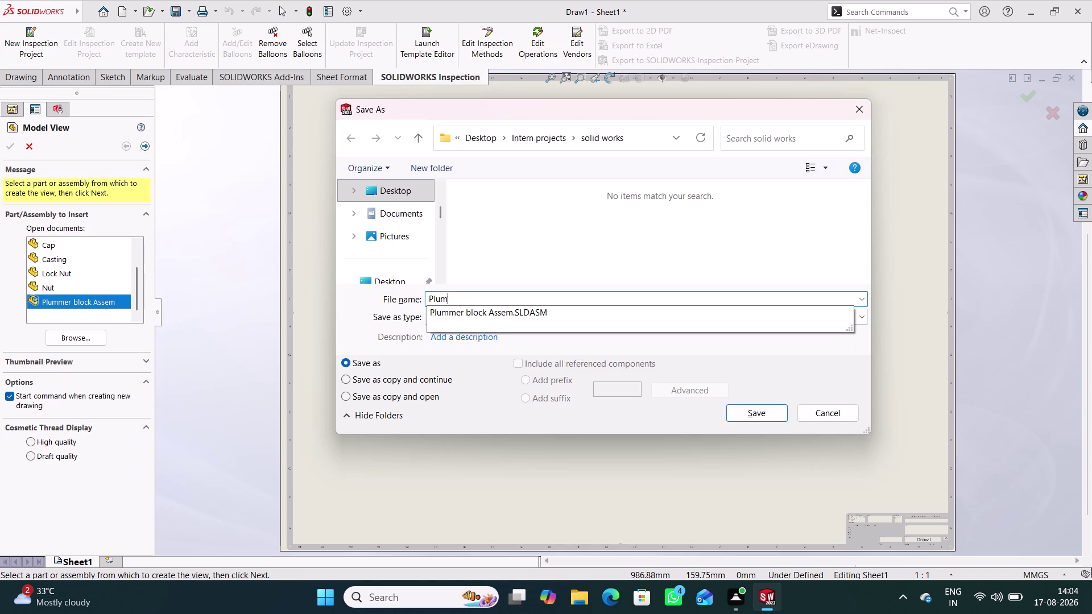
text(mer)
key(space)
click(516, 310)
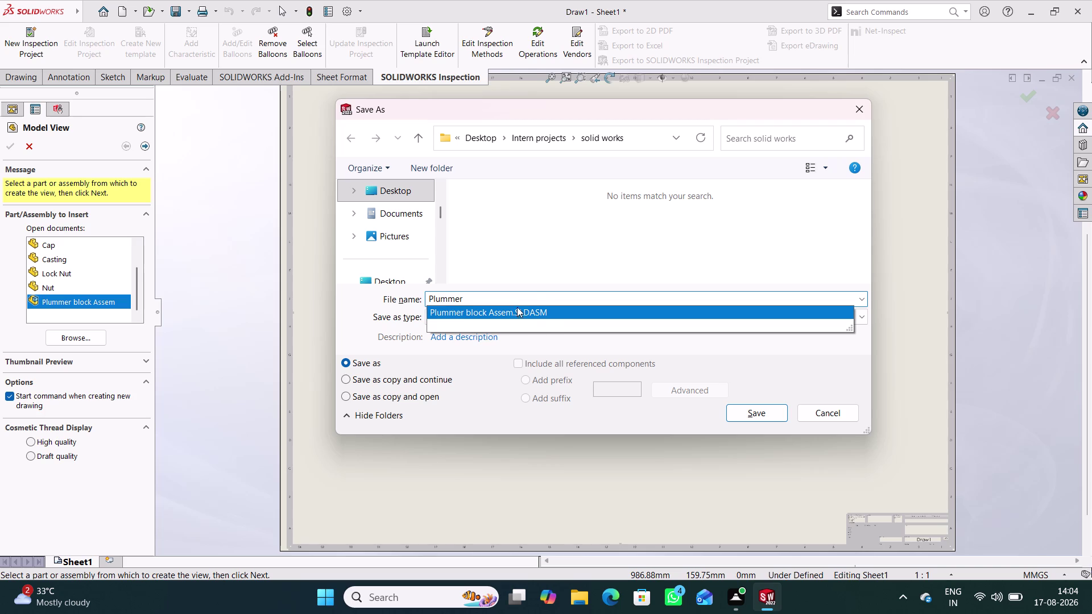
click(560, 300)
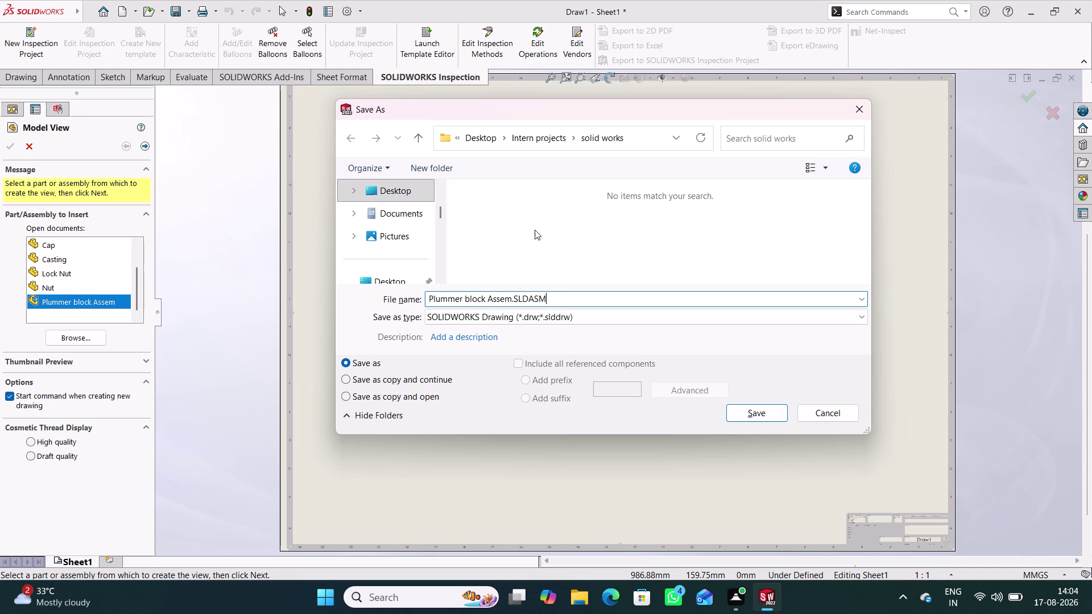
Edit the name to 'Plummer block Assembly' and save the drawing.
key(BackSpace)
key(BackSpace)
key(BackSpace)
key(BackSpace)
key(BackSpace)
key(BackSpace)
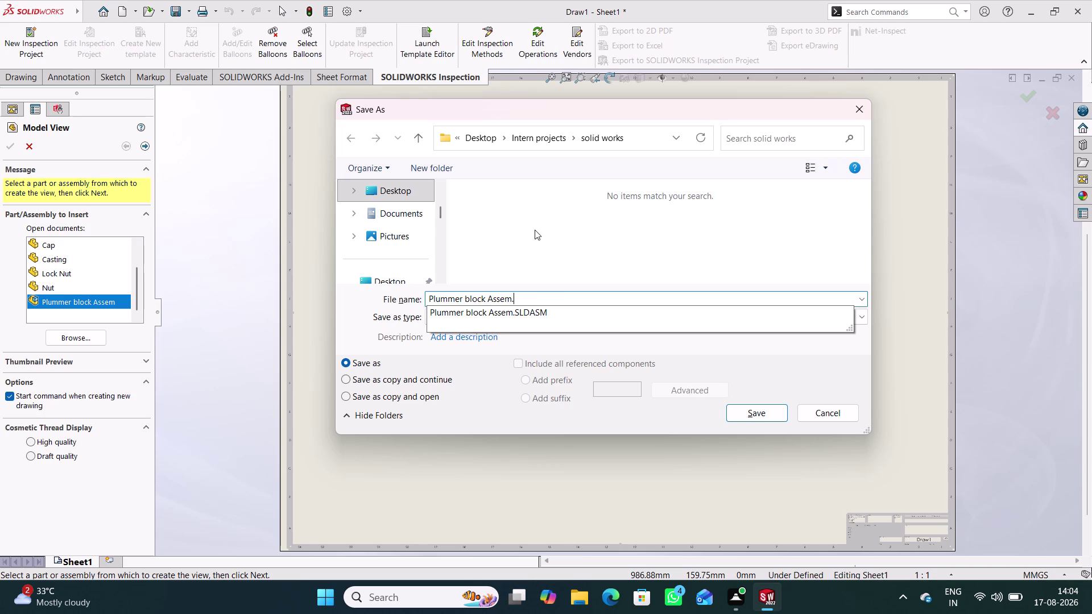
key(BackSpace)
text(bl)
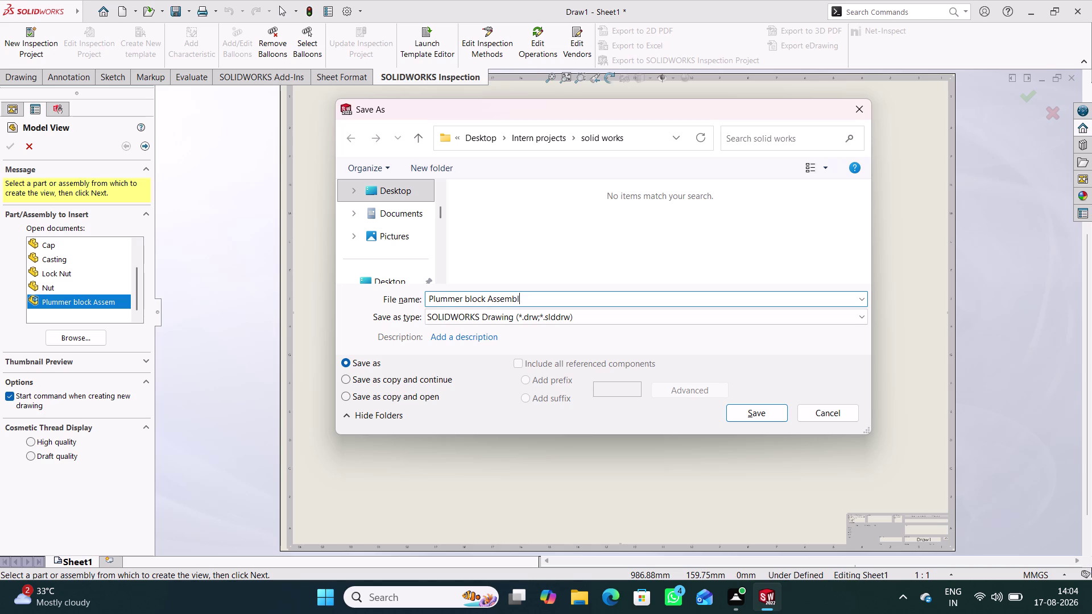
text(y)
click(604, 236)
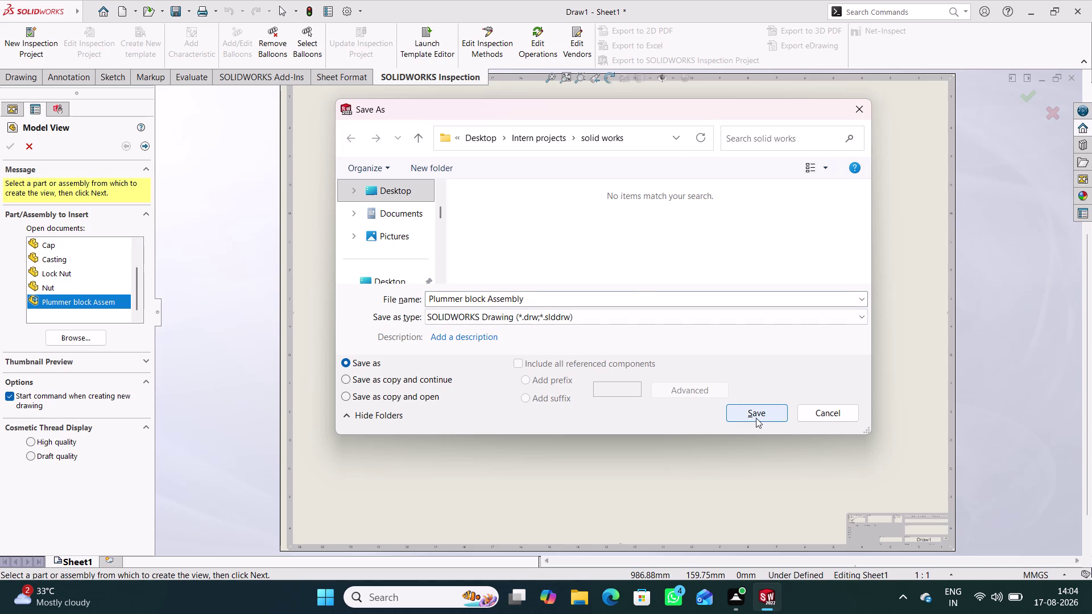
click(755, 417)
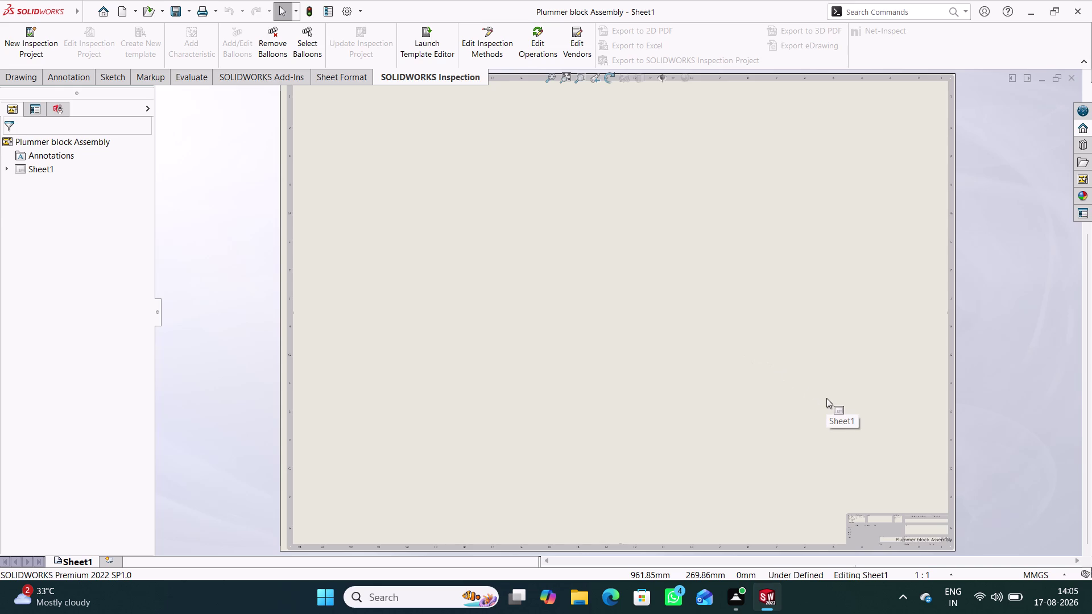
click(40, 47)
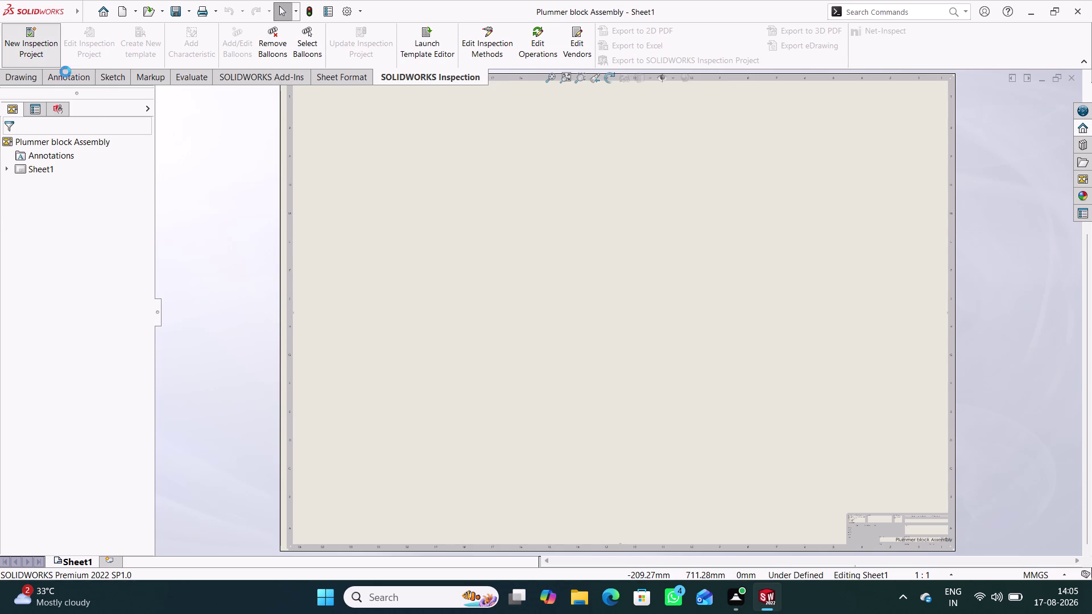
Cancel the accidental inspection project, acknowledging the default template warning.
click(13, 109)
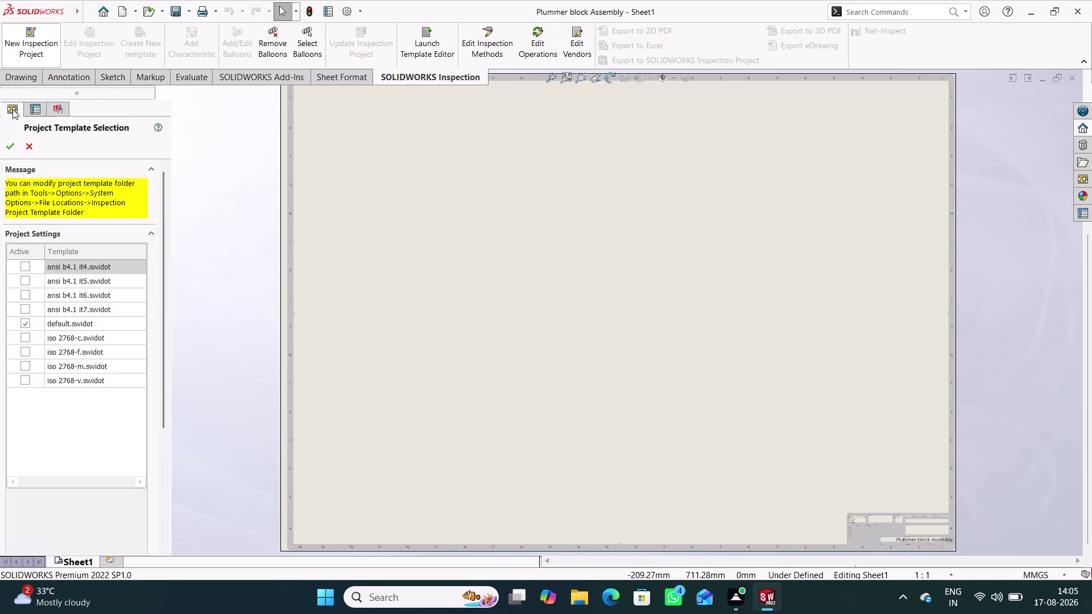
click(30, 78)
click(18, 50)
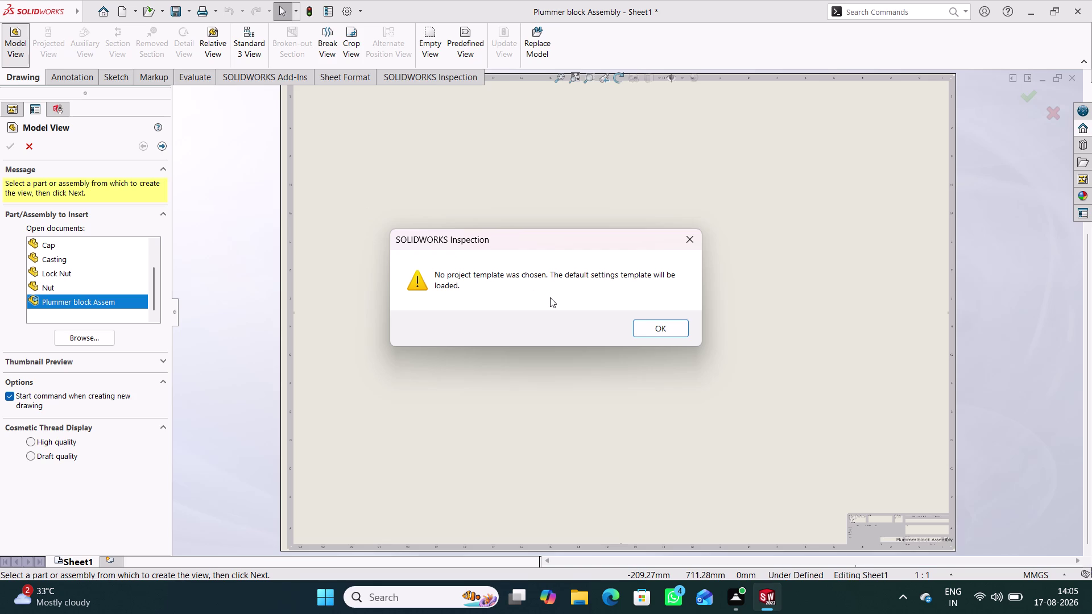
click(660, 331)
scroll(up, 3)
scroll(down, 3)
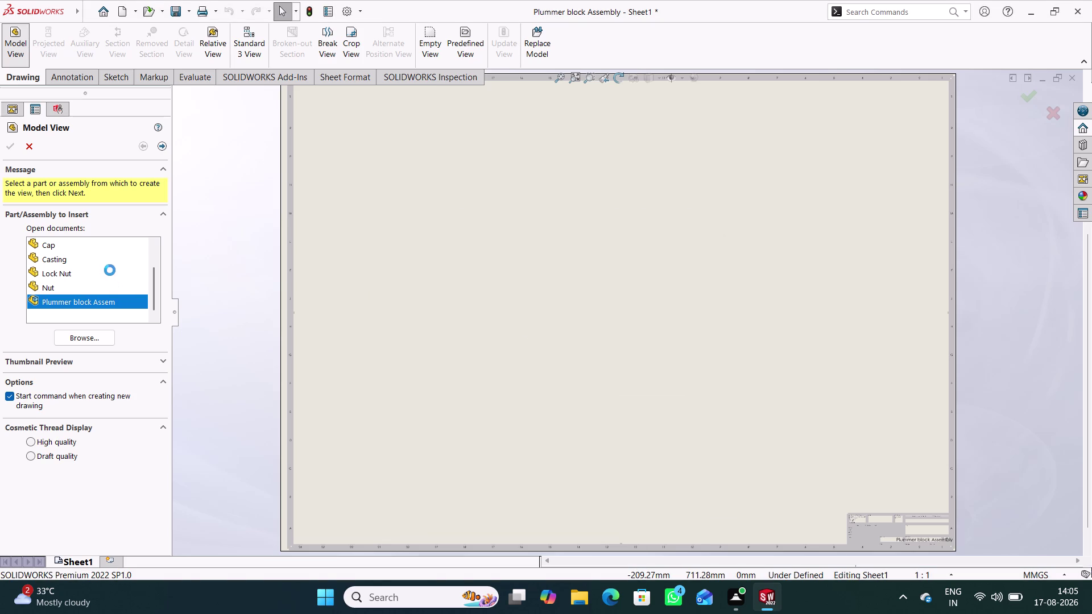
scroll(down, 3)
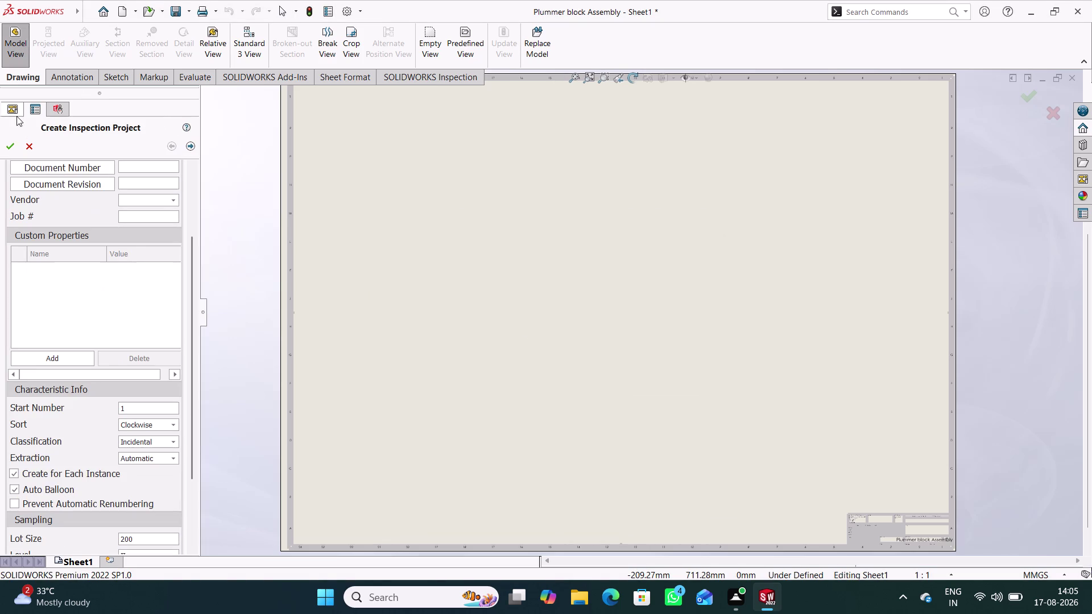
click(30, 143)
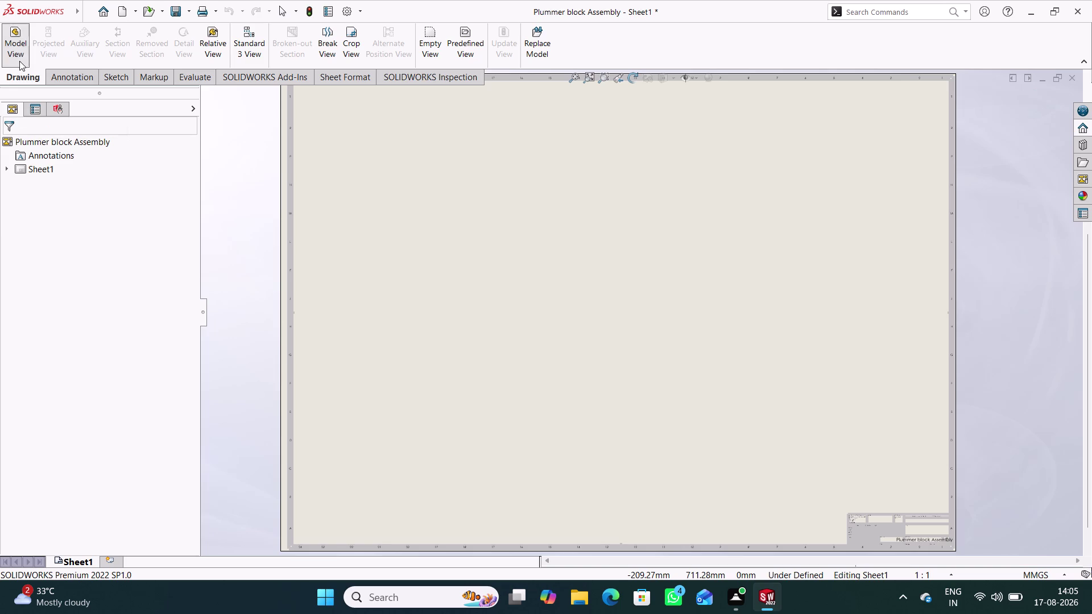
Open Model View from the Drawing tab.
click(12, 112)
click(22, 60)
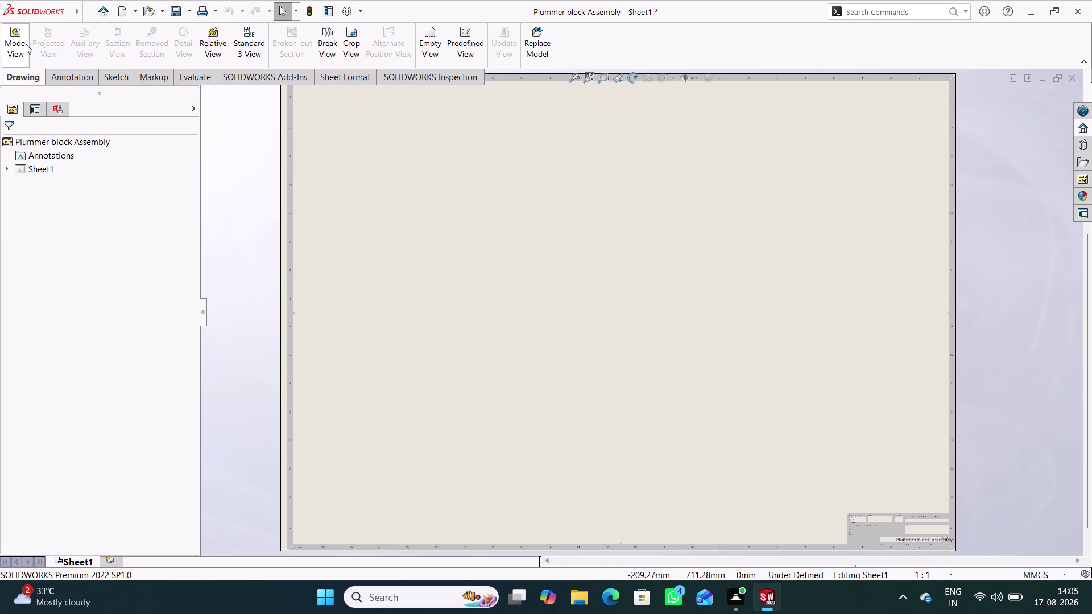
click(20, 44)
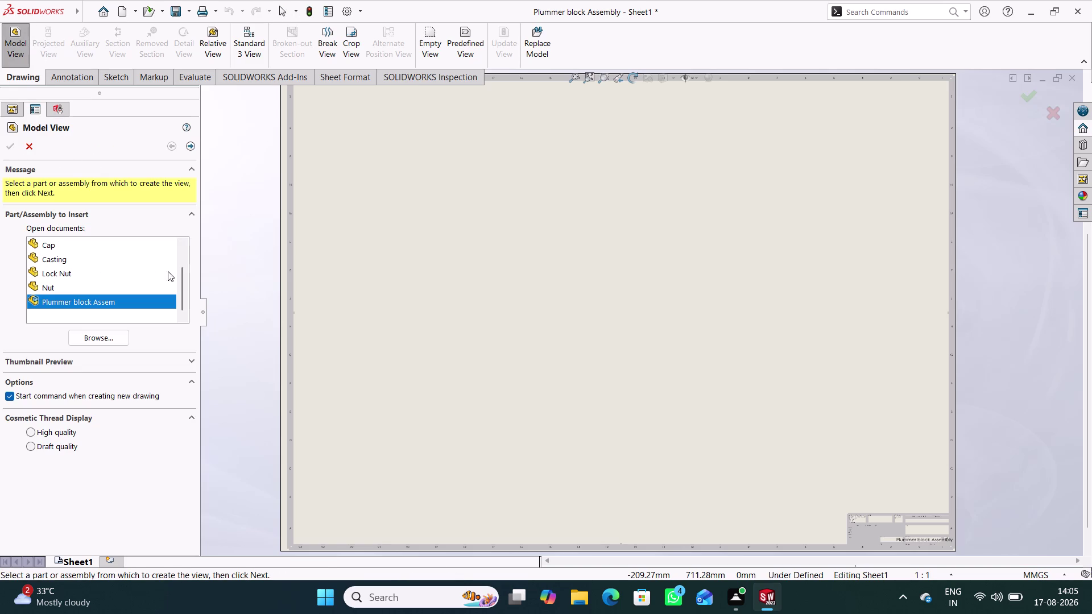
Scroll through the Open documents list in Model View.
drag(183, 273, 192, 277)
drag(192, 277, 197, 241)
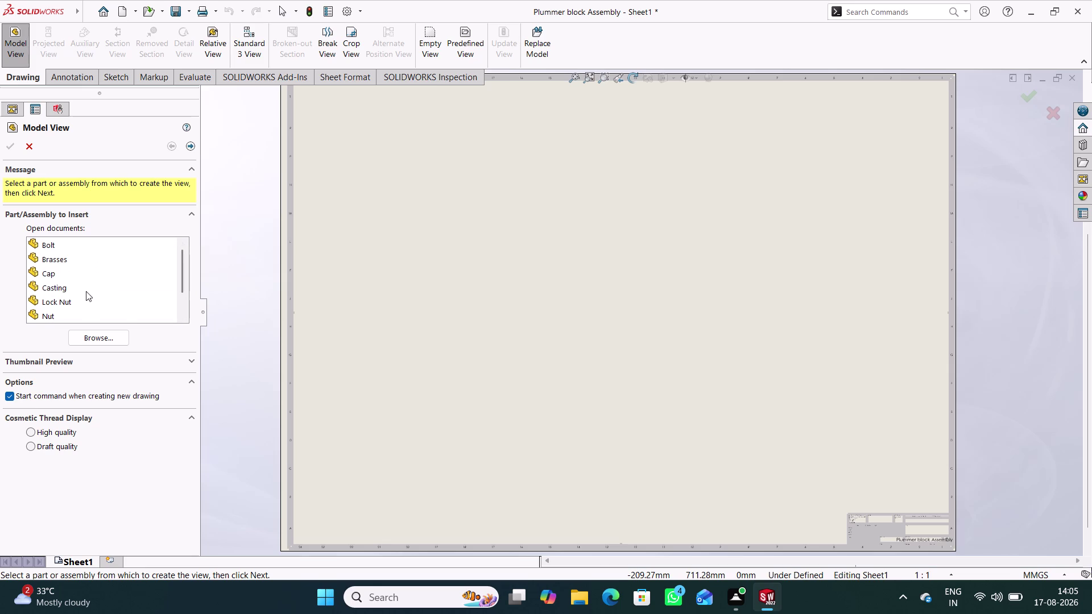
drag(182, 273, 180, 284)
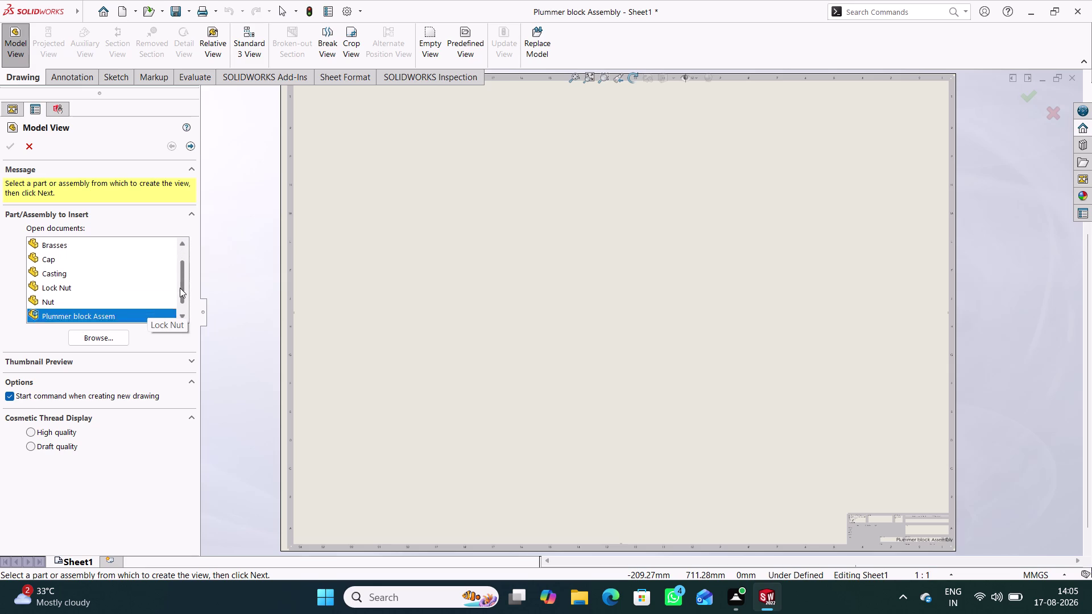
drag(180, 284, 180, 313)
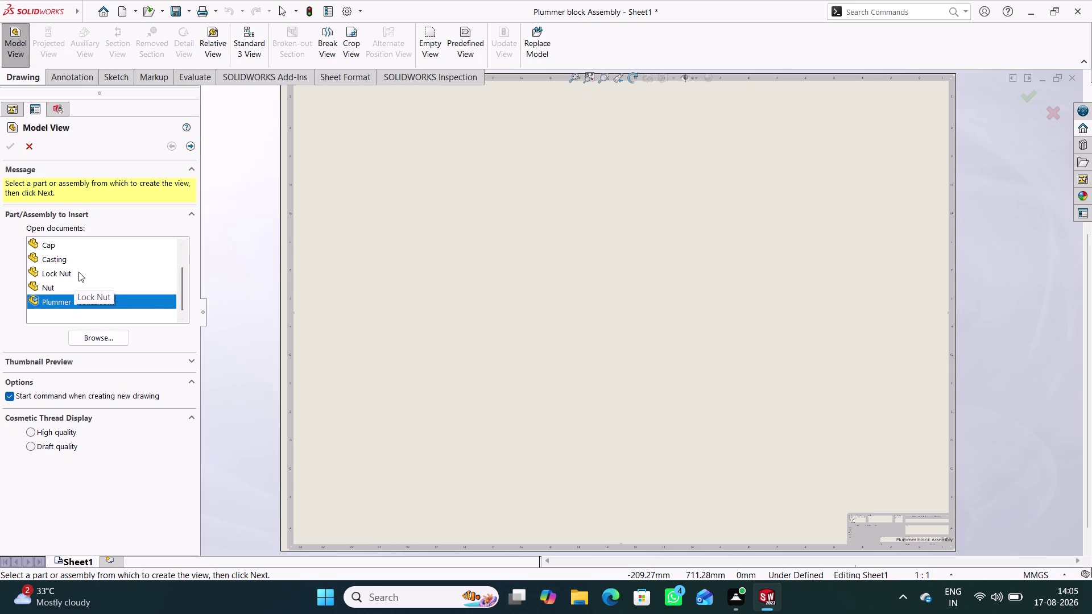
drag(179, 278, 192, 241)
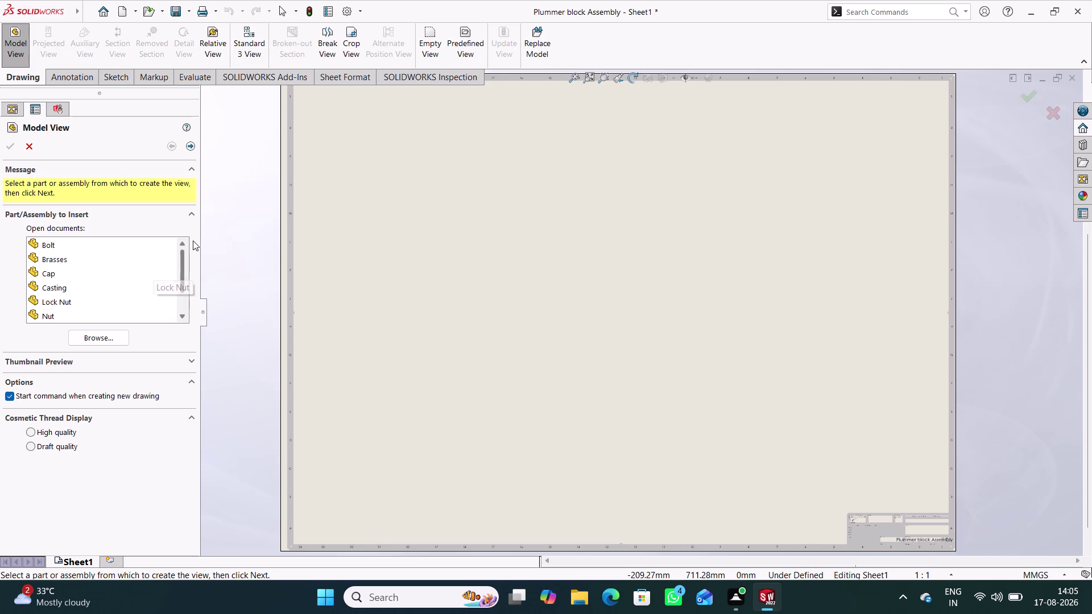
drag(193, 241, 195, 255)
drag(194, 255, 198, 242)
click(70, 291)
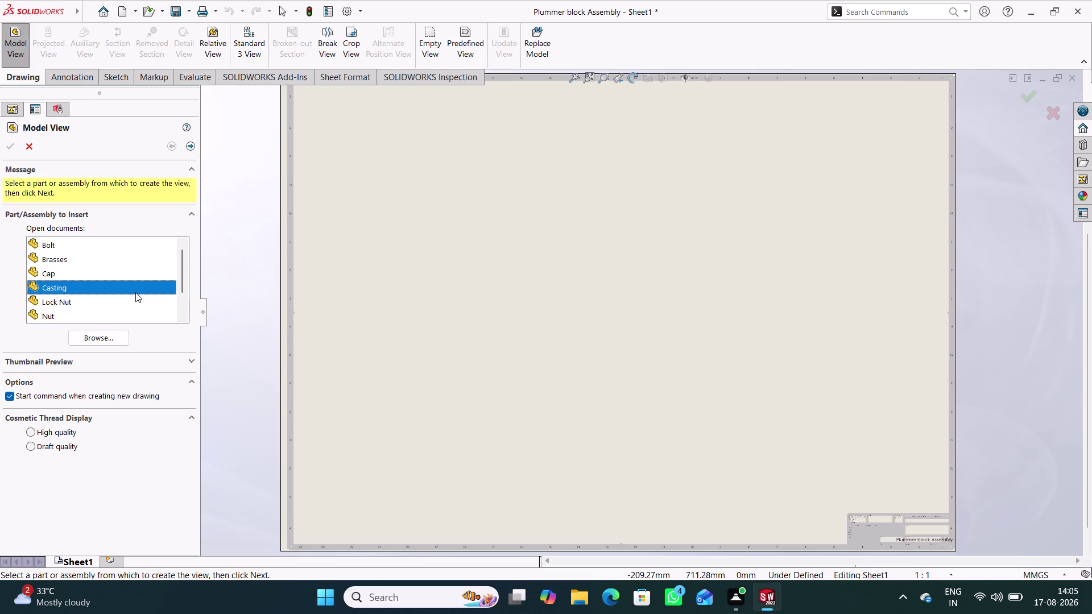
Select Casting, browse its view options, then cancel Model View.
triple_click(137, 288)
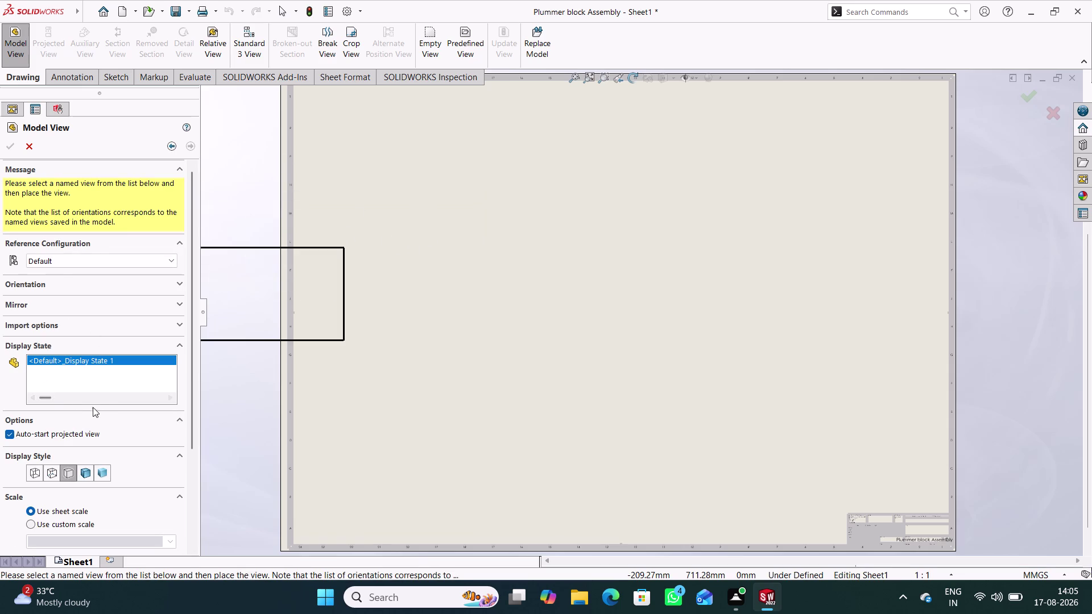
scroll(down, 3)
scroll(down, 3)
click(48, 474)
scroll(down, 3)
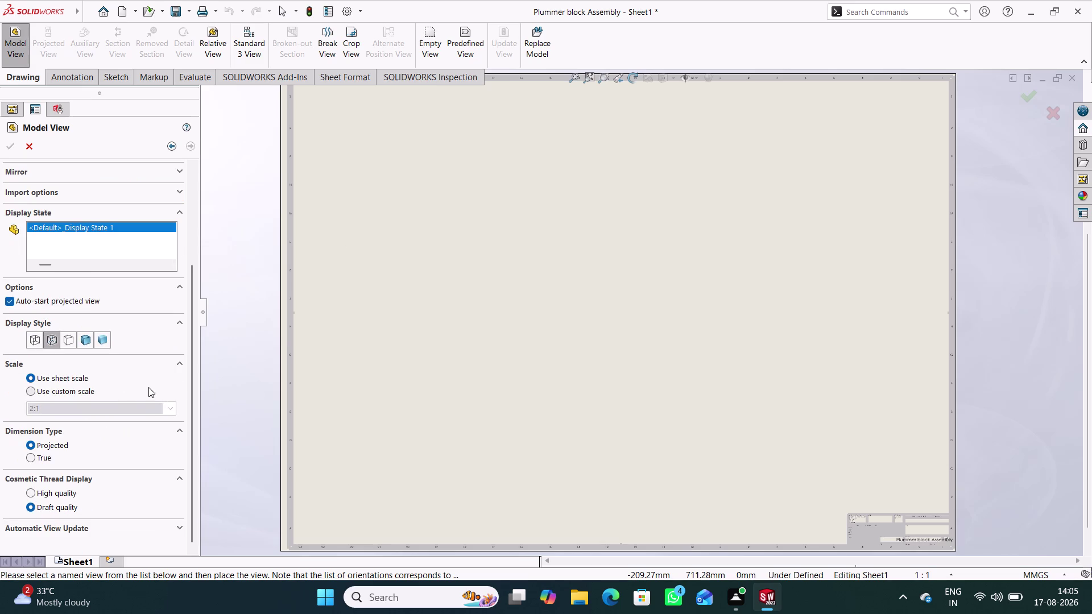
click(28, 149)
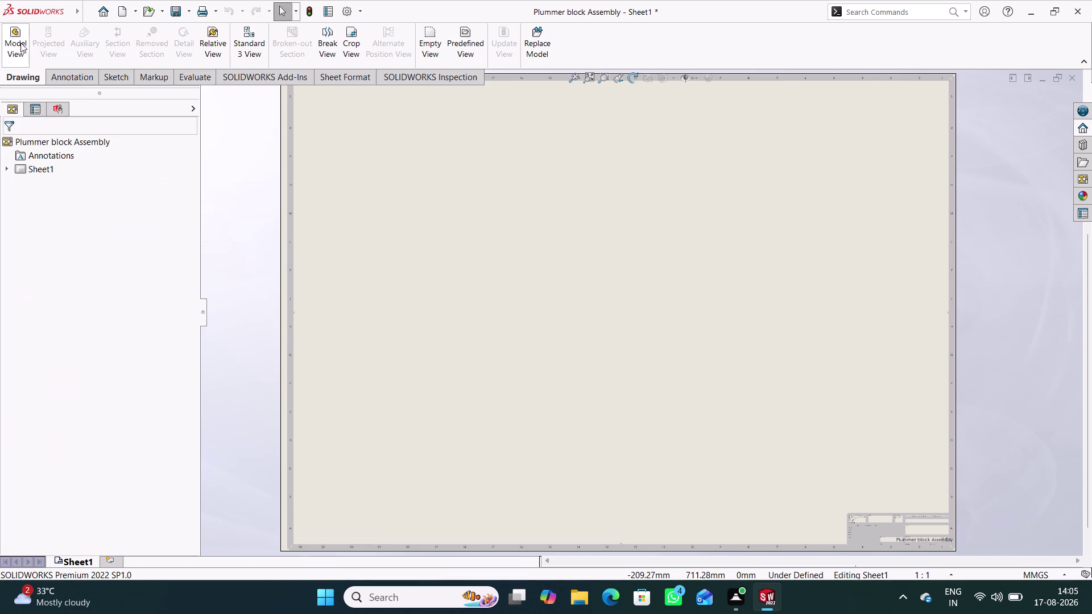
Pick Casting in Model View, expand Orientation, and place the view on the sheet's left.
click(15, 43)
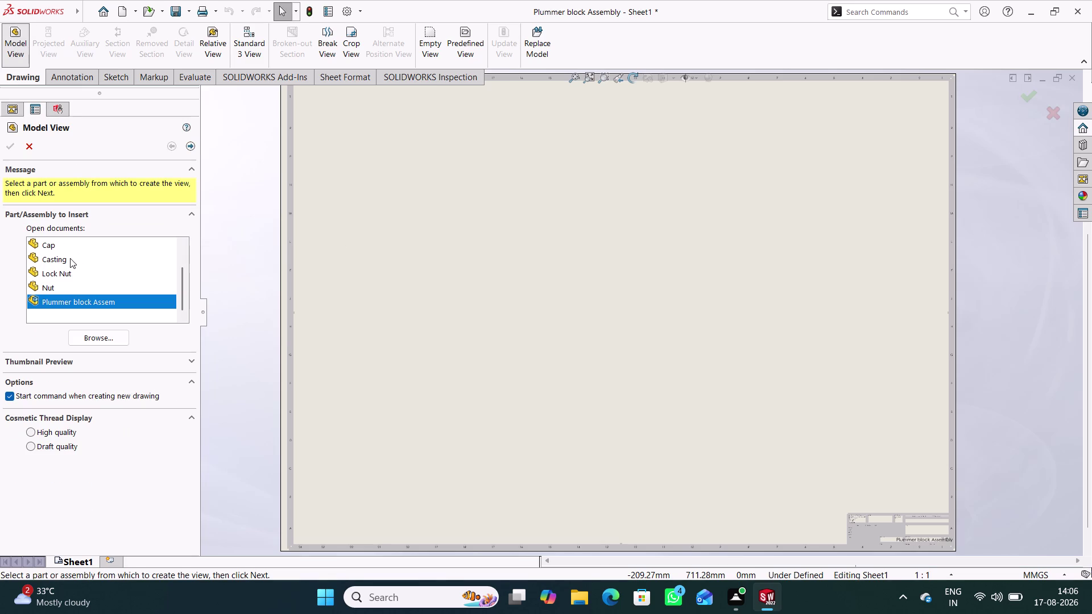
double_click(69, 260)
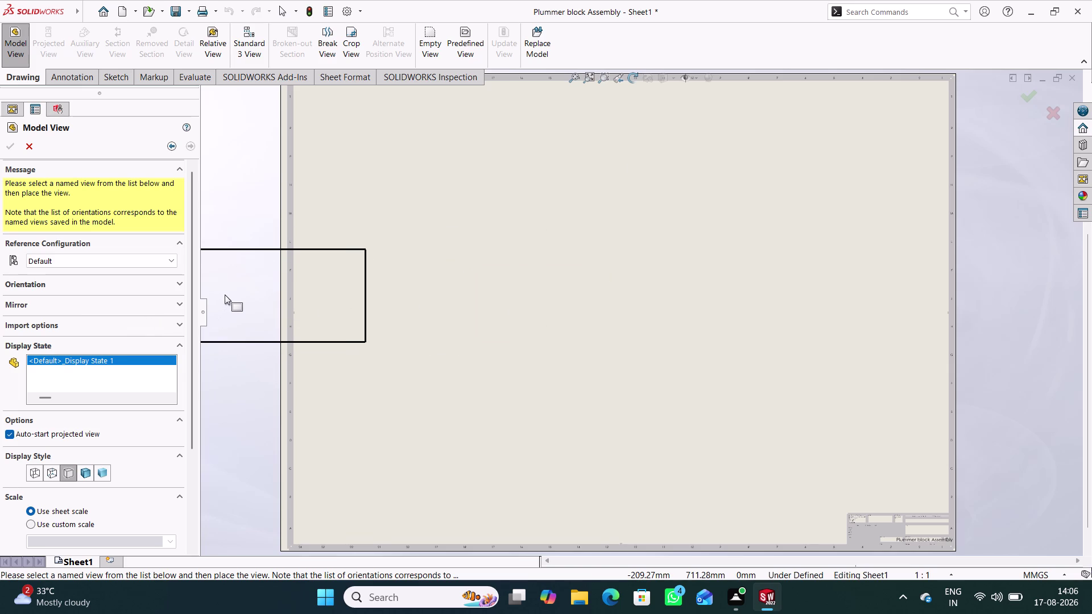
scroll(down, 3)
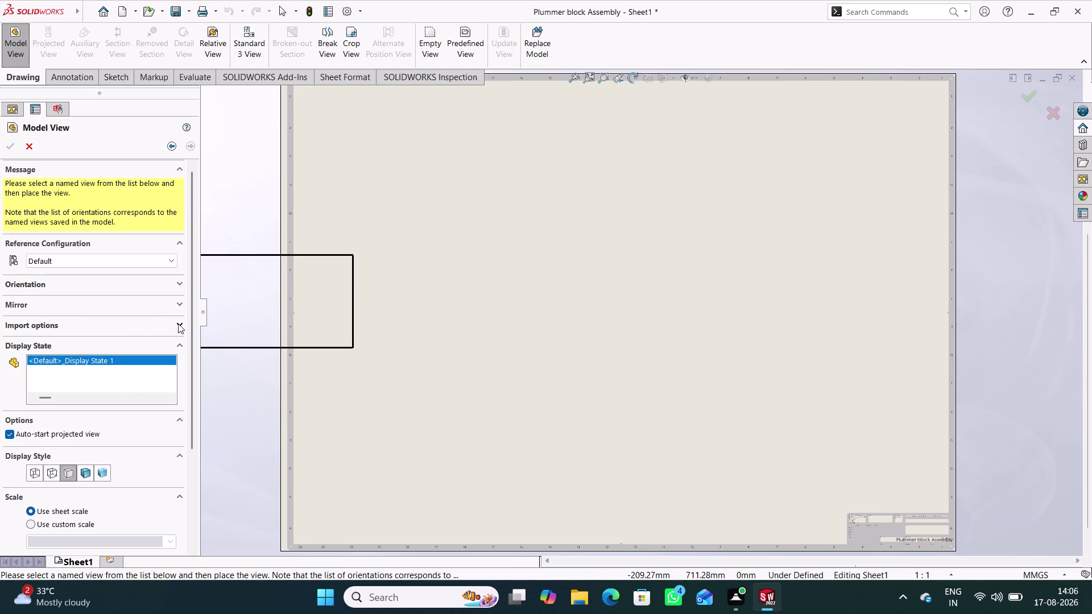
click(178, 324)
click(178, 324)
click(178, 304)
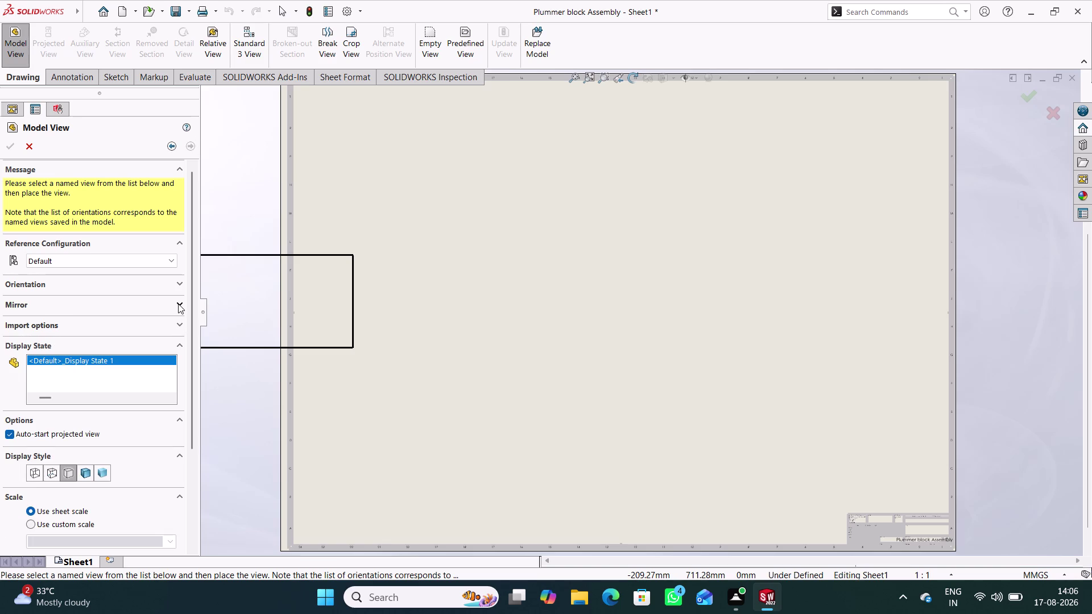
click(178, 304)
click(178, 285)
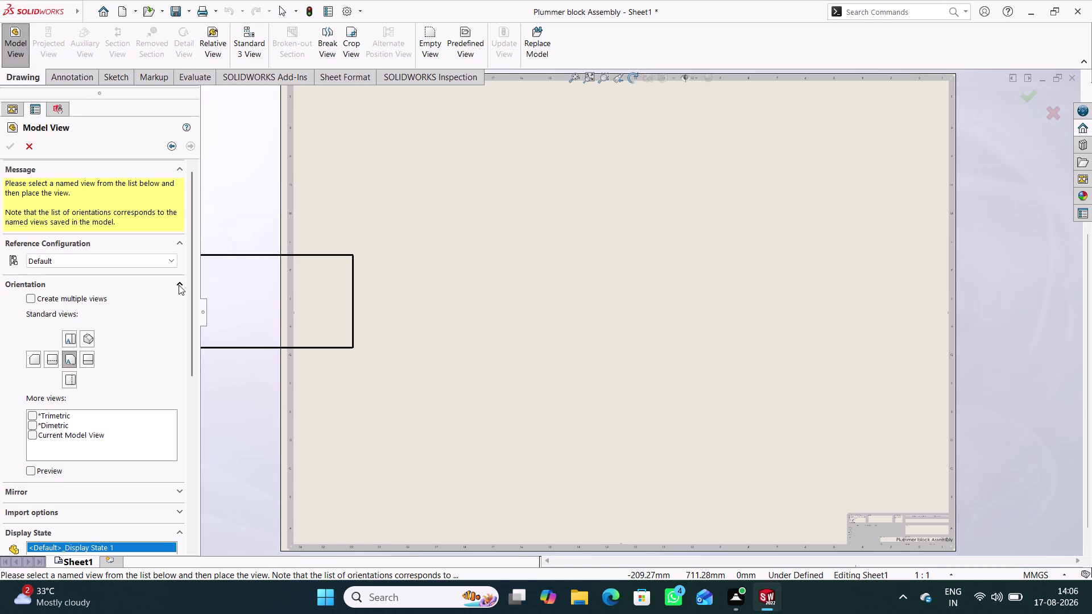
click(69, 357)
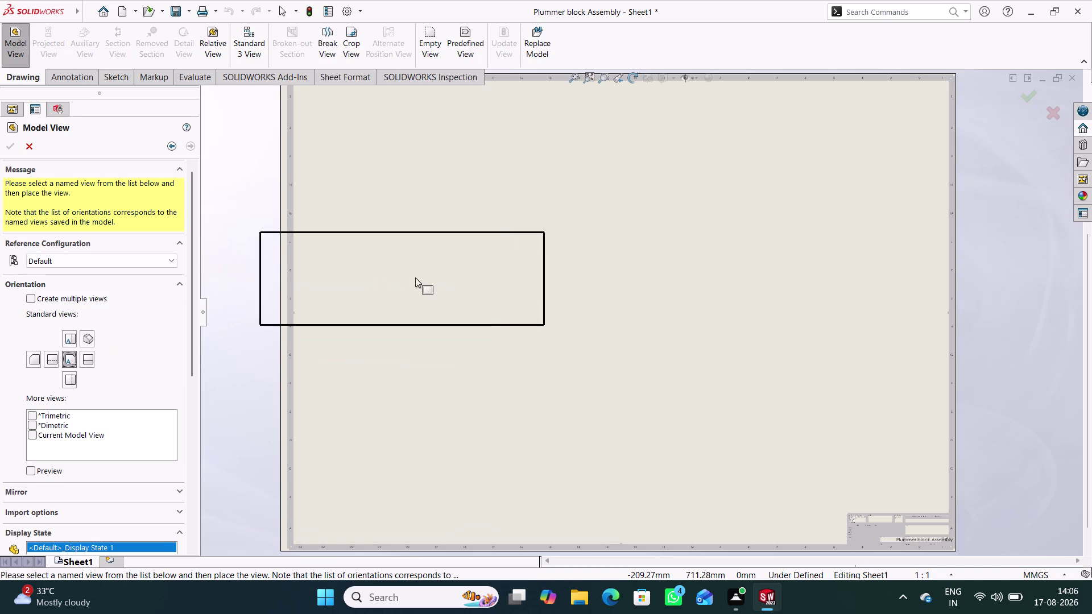
click(446, 262)
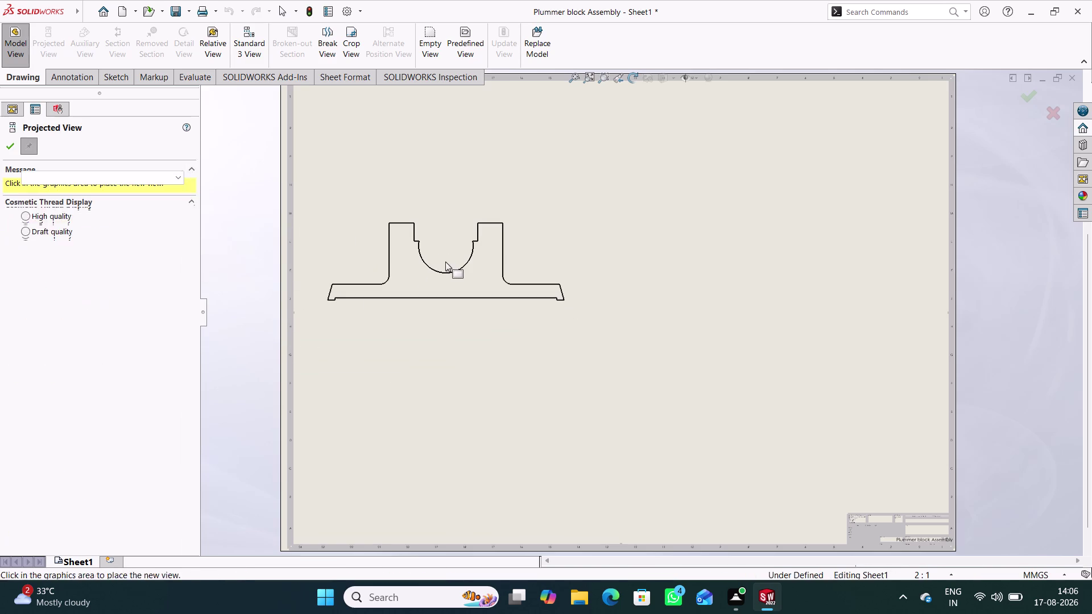